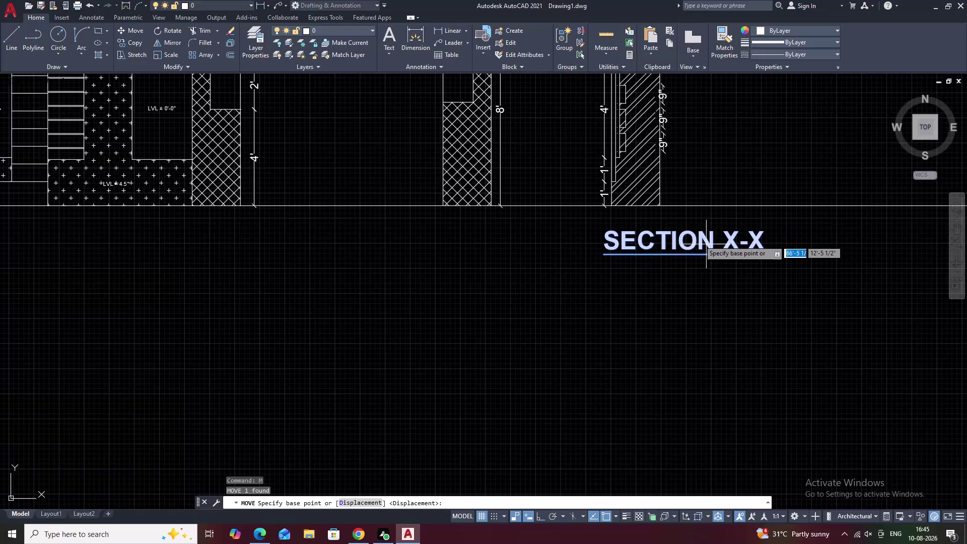
Move the SECTION X-X title down under its section drawing.
click(674, 238)
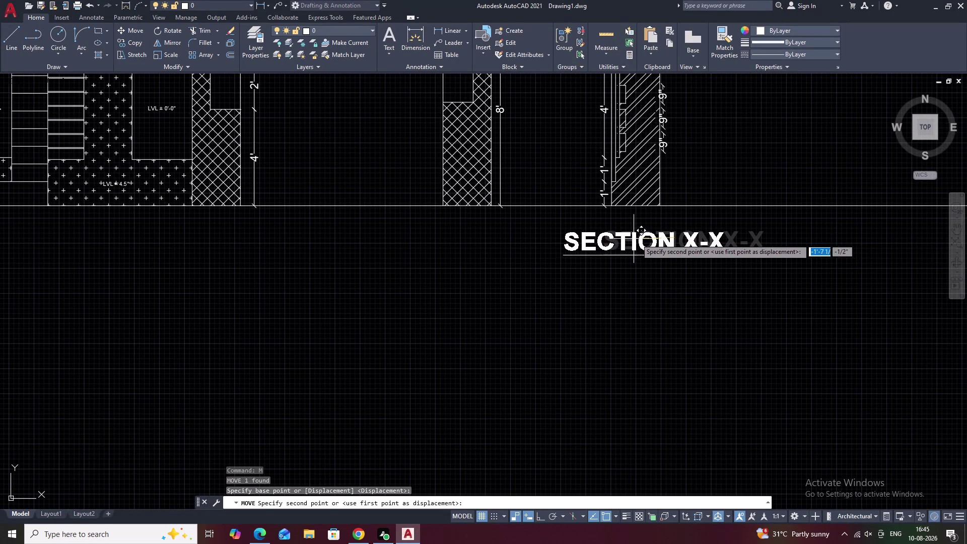
double_click(637, 239)
scroll(down, 3)
middle_drag(676, 326, 718, 312)
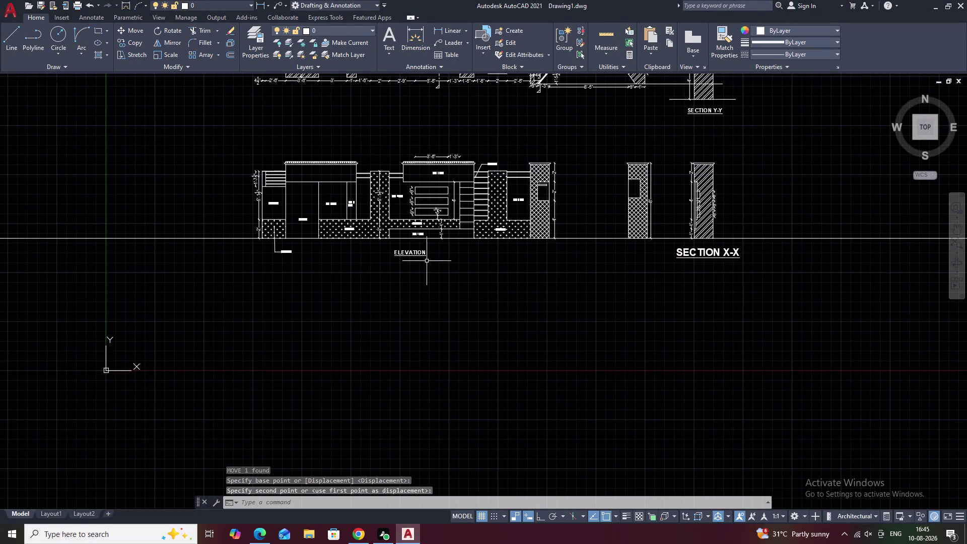
Set the ELEVATION title text height to 9" to match the other titles.
click(407, 253)
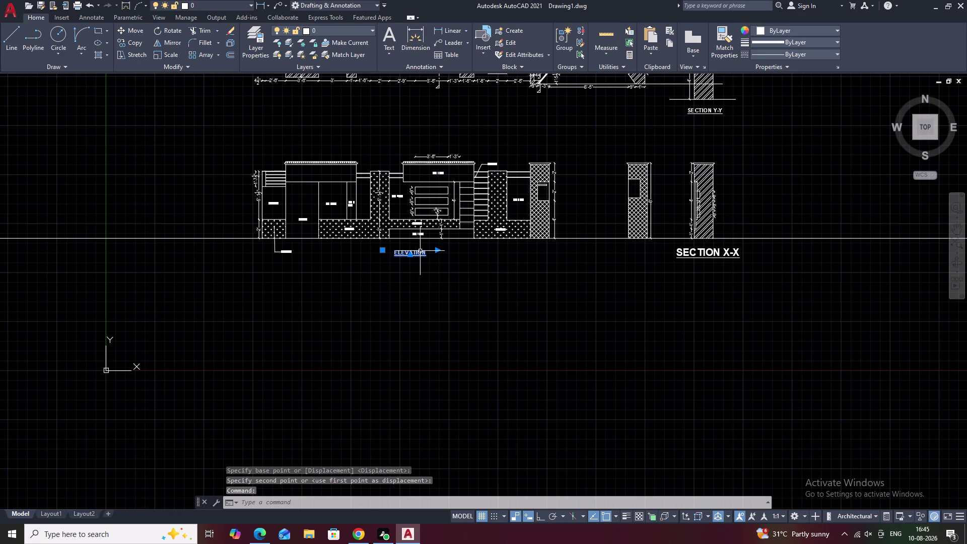
scroll(up, 3)
double_click(416, 253)
drag(433, 252, 356, 250)
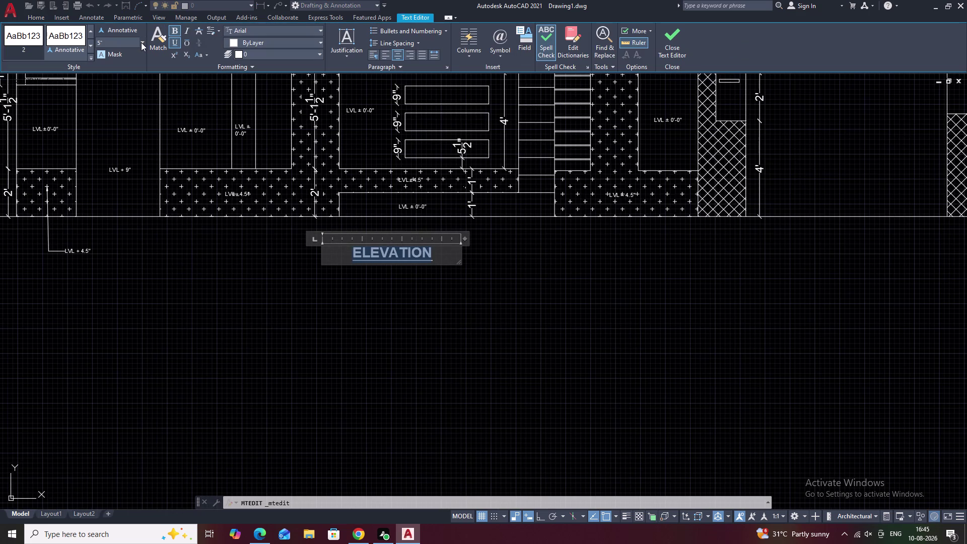
click(141, 42)
click(133, 56)
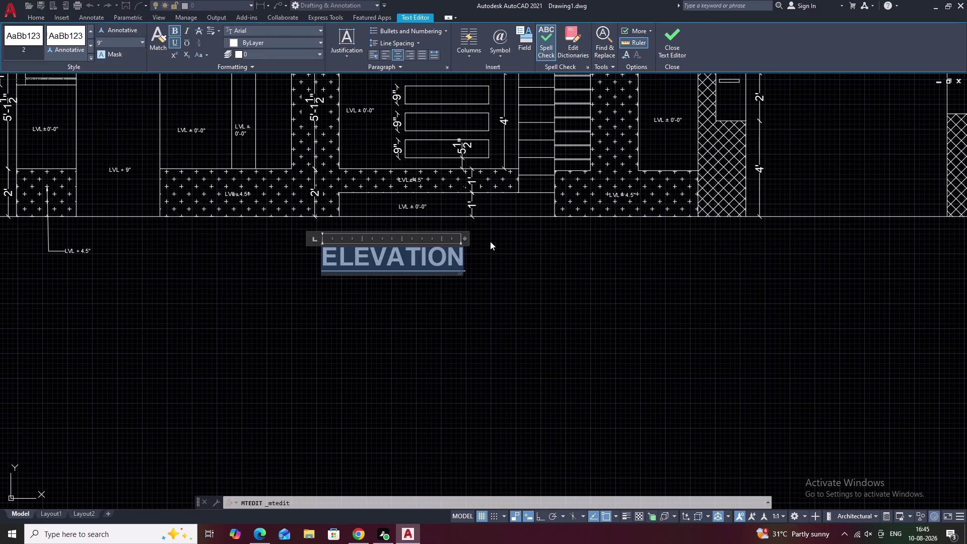
click(507, 259)
scroll(down, 3)
scroll(down, 3)
middle_drag(648, 279, 560, 309)
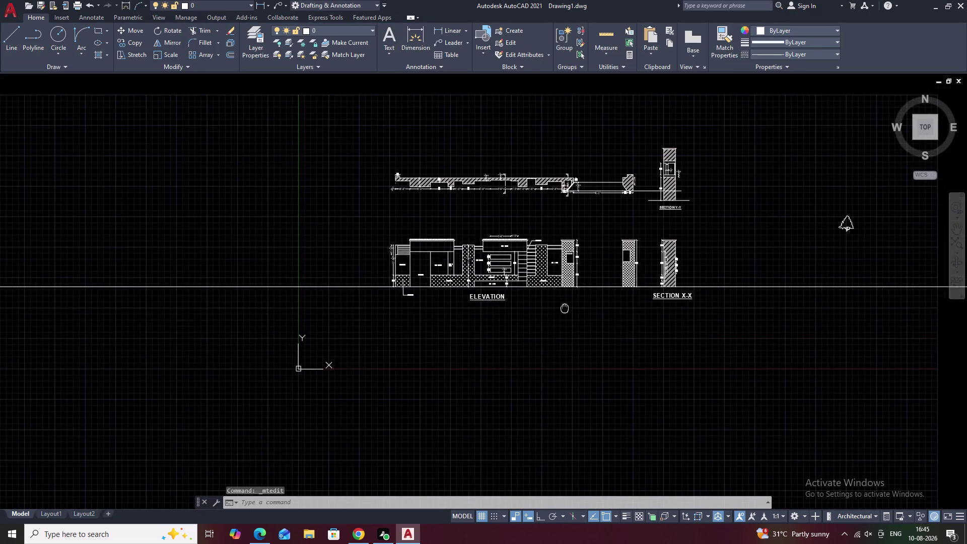
scroll(up, 3)
Enlarge the SECTION Y-Y title text to a 9" height.
click(637, 239)
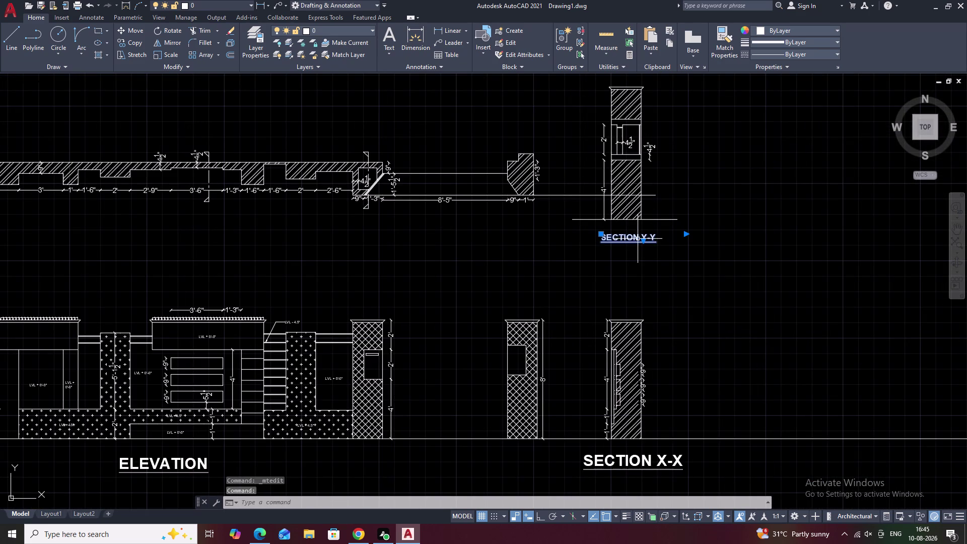
double_click(654, 236)
drag(659, 237, 598, 236)
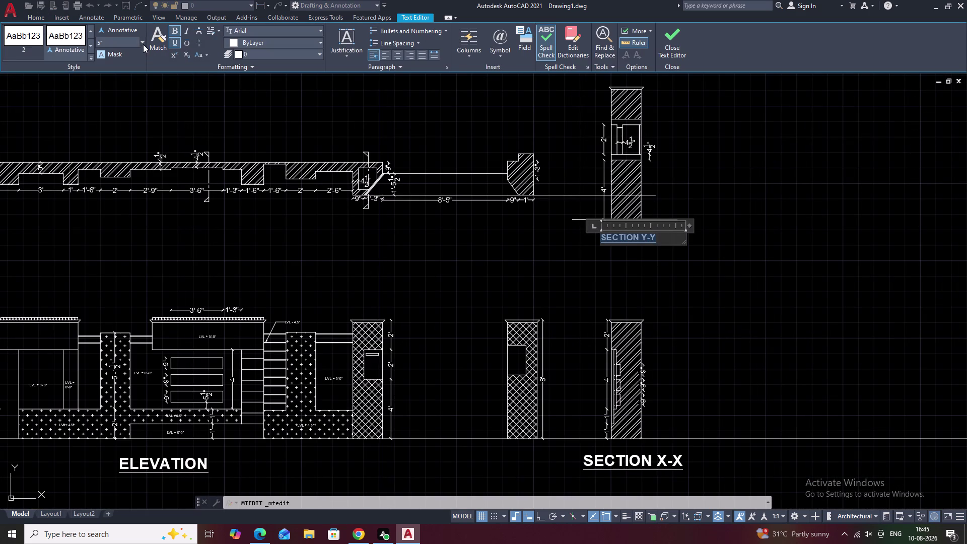
click(143, 44)
click(132, 53)
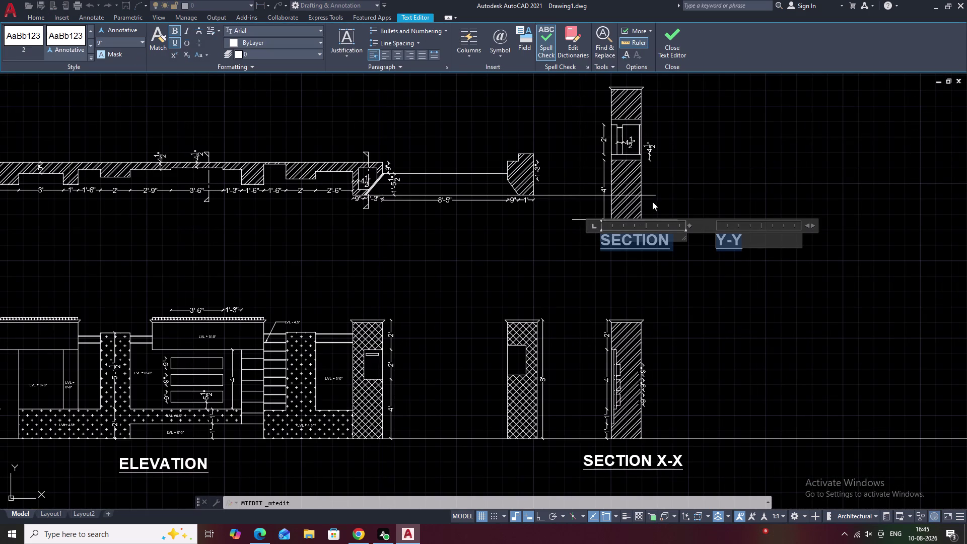
click(772, 271)
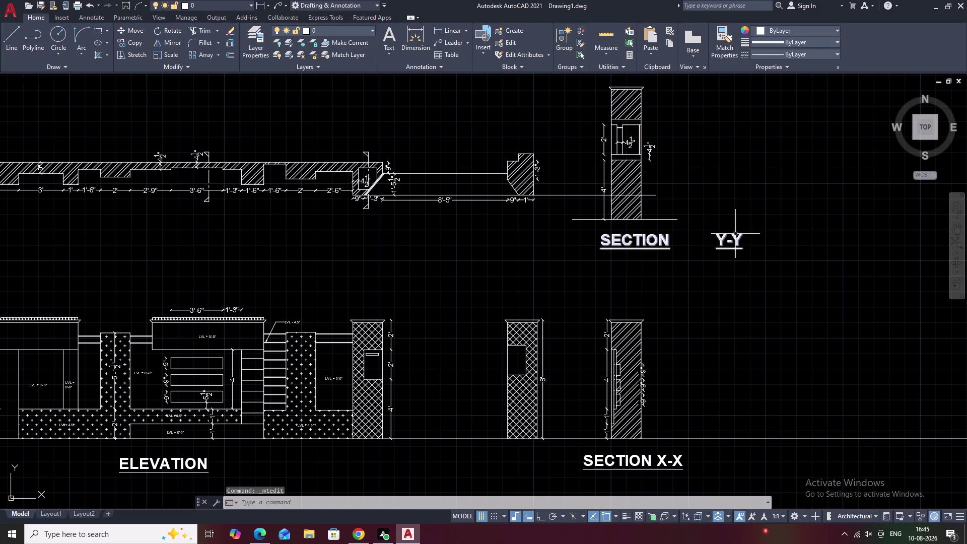
key(Escape)
Delete the old Y-Y and retype 'Y-Y' after SECTION with a space.
double_click(722, 238)
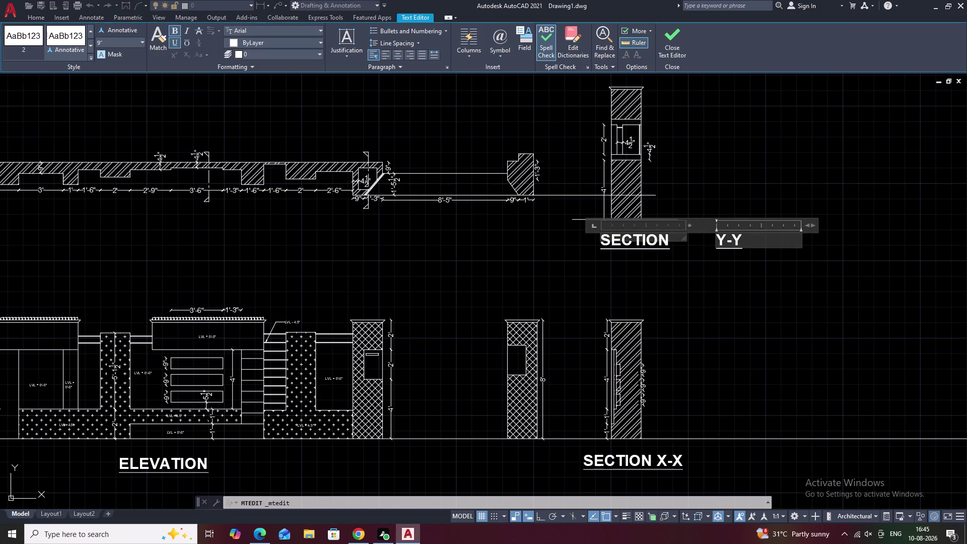
double_click(713, 240)
right_click(712, 241)
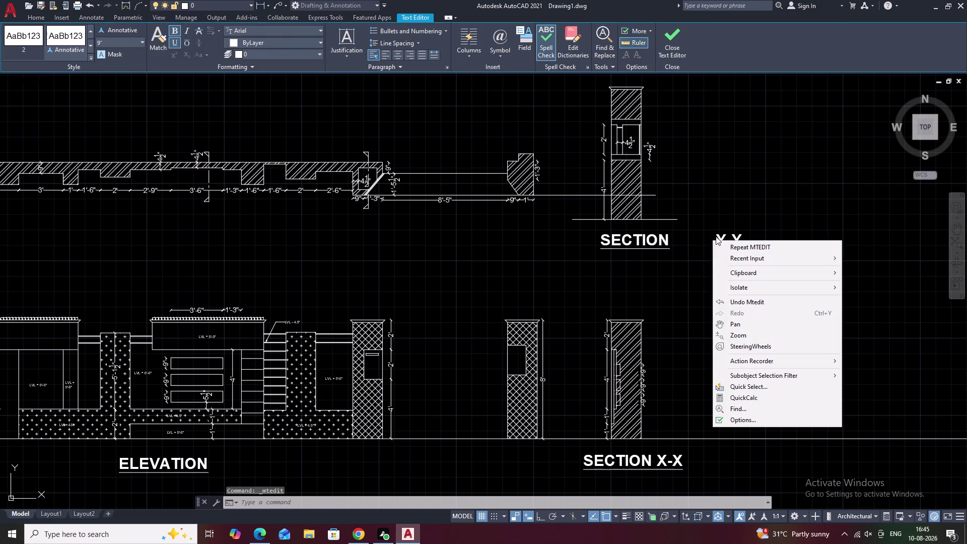
key(Escape)
double_click(726, 238)
click(750, 239)
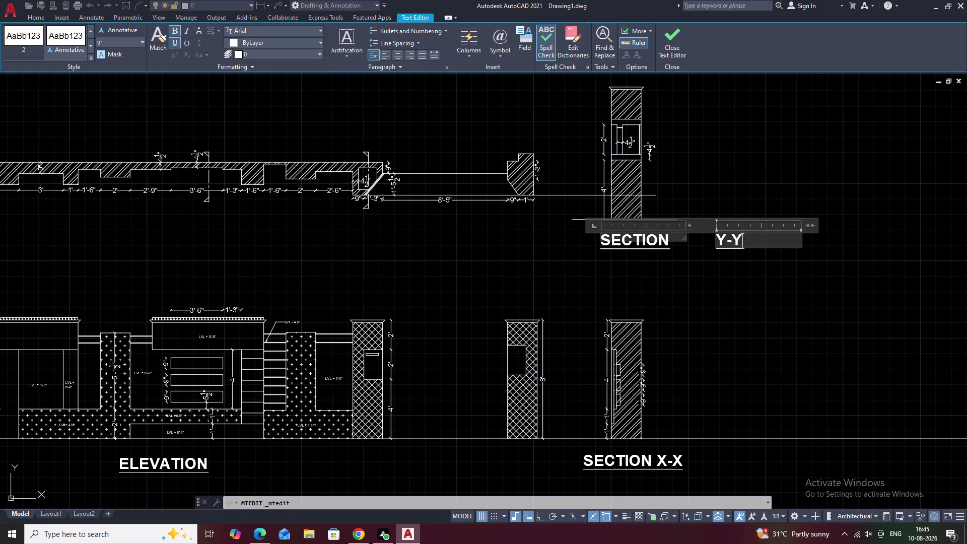
key(BackSpace)
key(BackSpace)
key(BackSpace)
key(BackSpace)
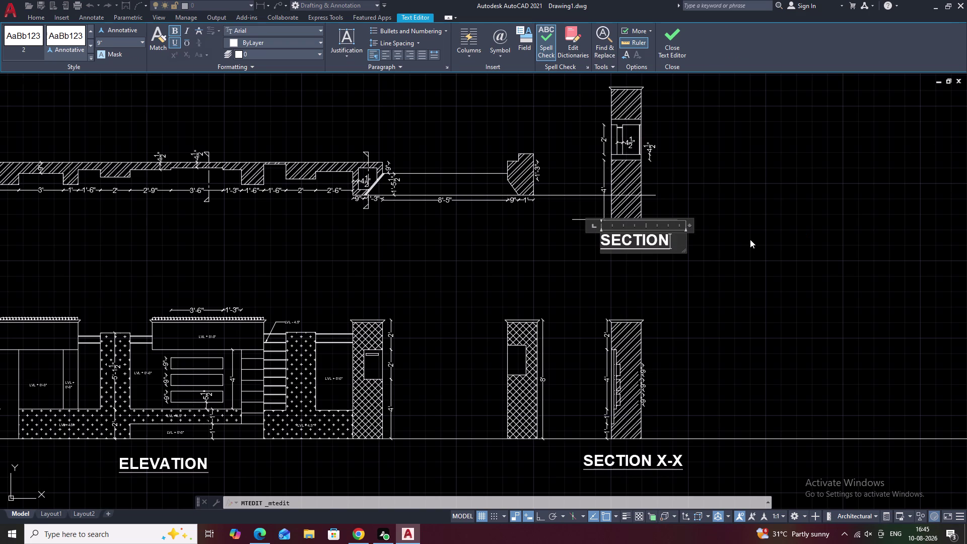
key(space)
text(Y)
text(-Y)
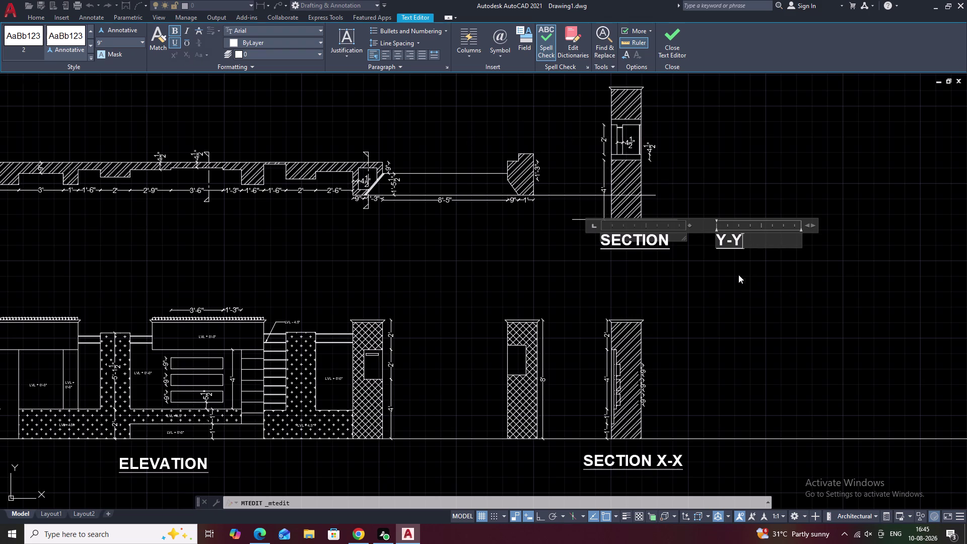
Re-enter 'Y-Y', remove the extra blank lines, and select both title parts.
key(BackSpace)
key(BackSpace)
key(BackSpace)
key(Return)
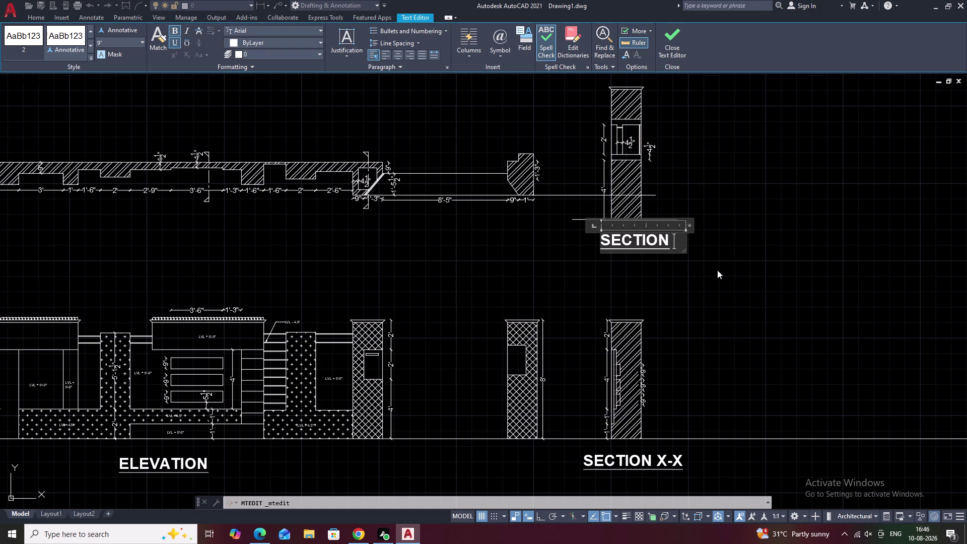
text(Y-Y)
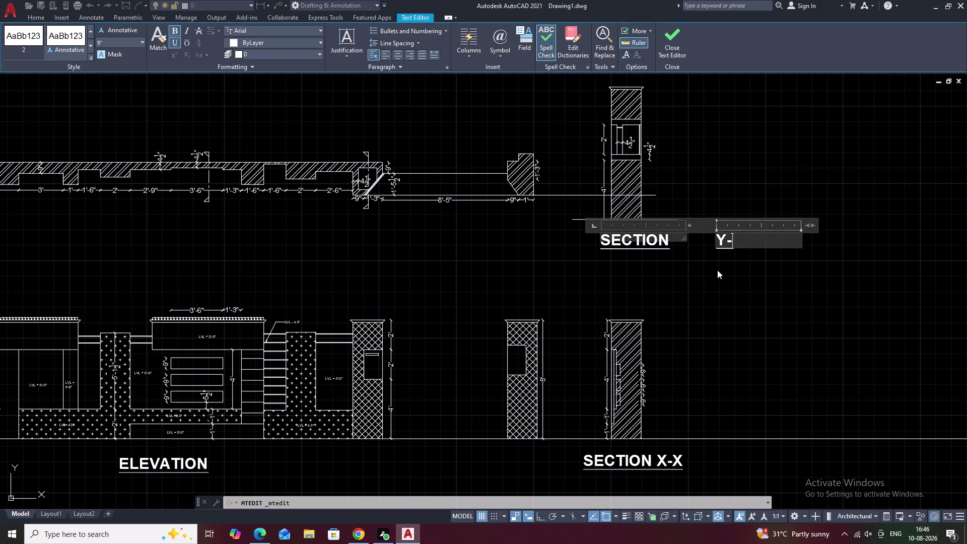
key(Return)
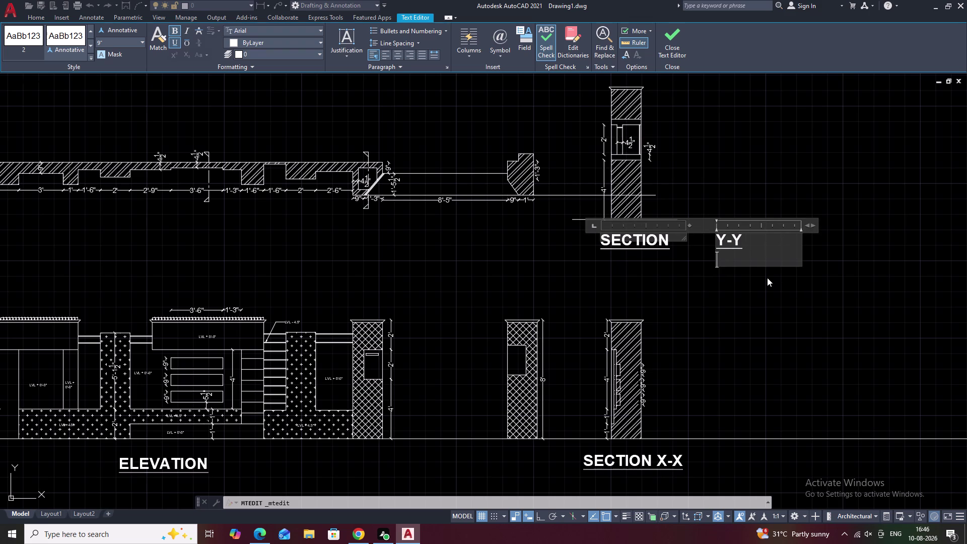
click(716, 240)
key(Return)
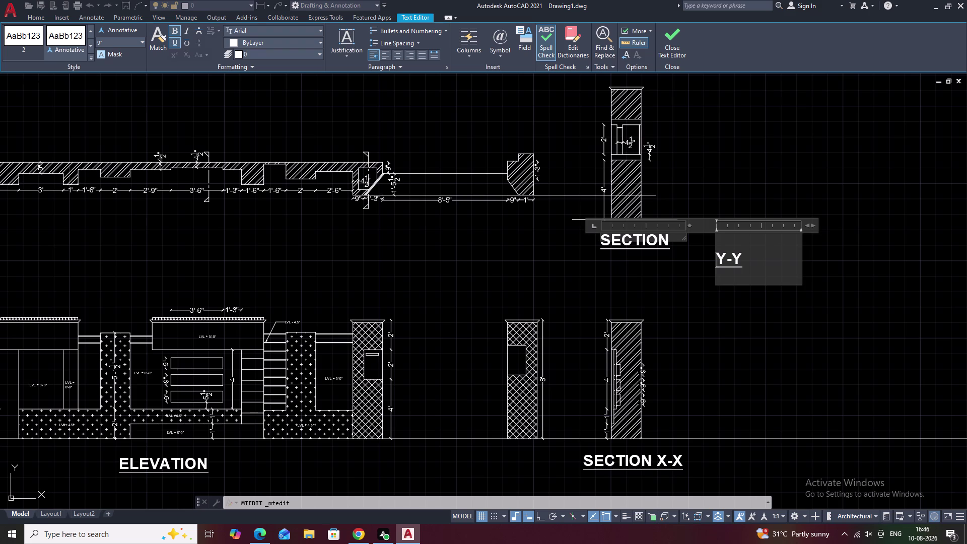
key(BackSpace)
key(BackSpace)
click(749, 296)
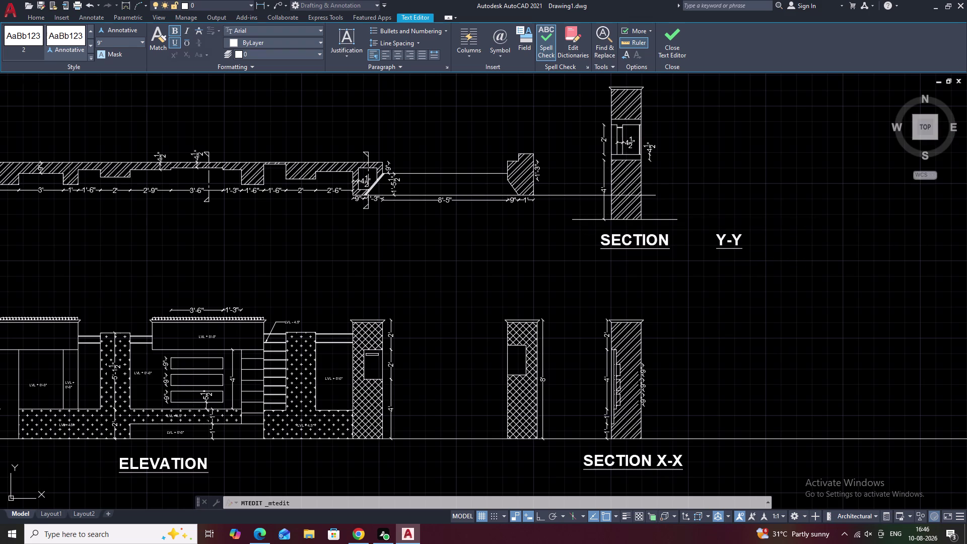
drag(756, 234, 582, 278)
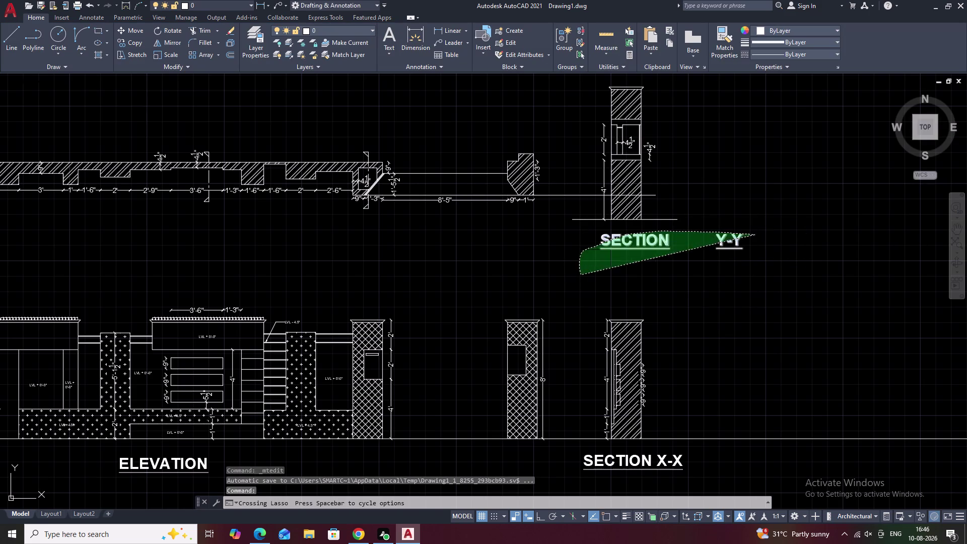
Move the SECTION Y-Y title further left under its section.
text(M)
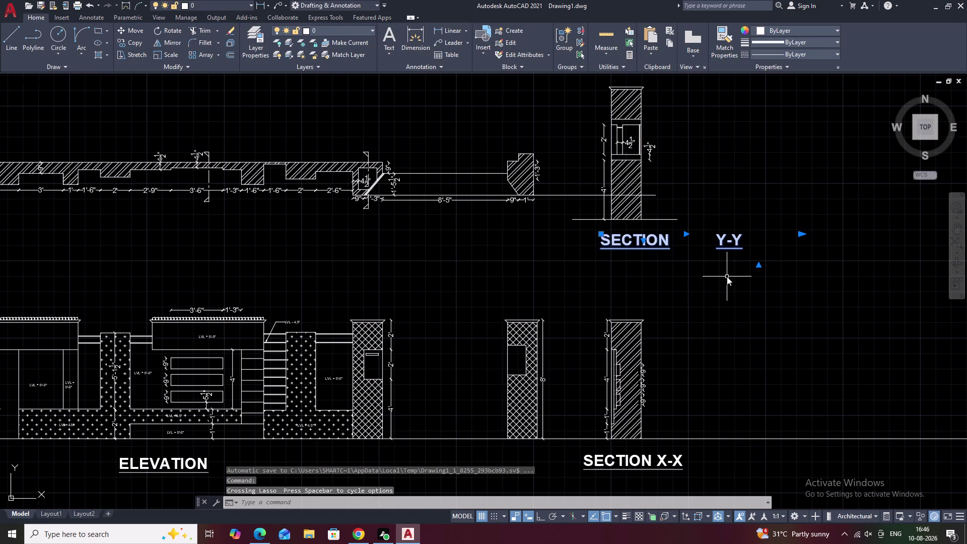
key(space)
click(649, 239)
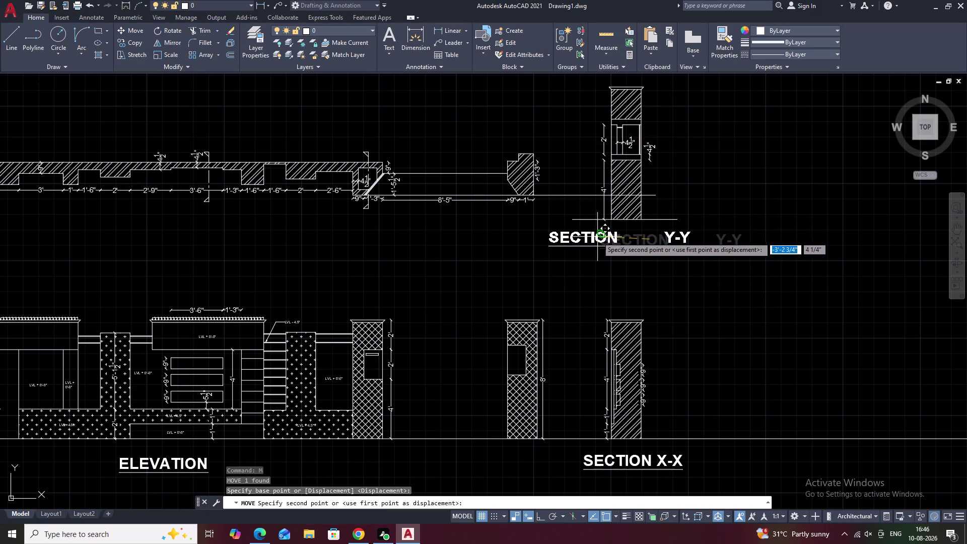
click(605, 236)
click(679, 237)
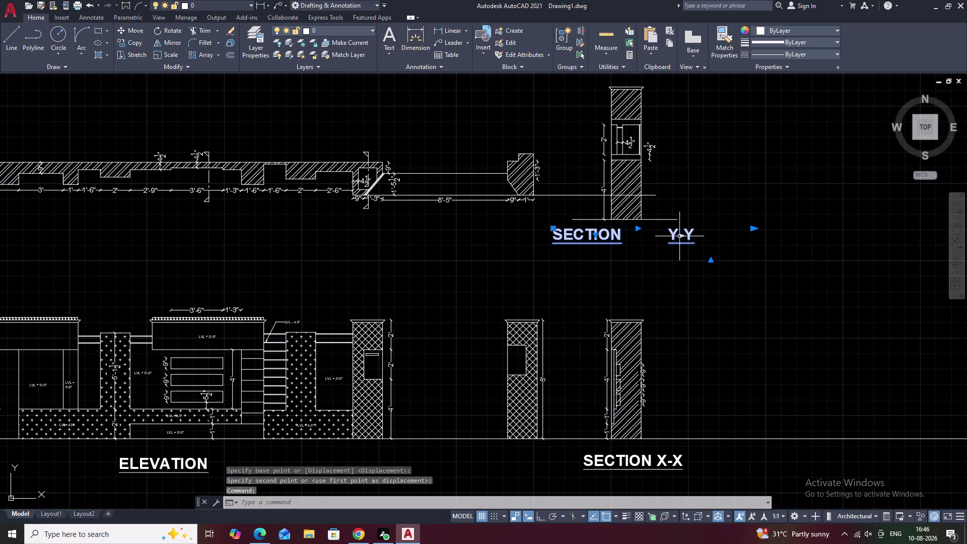
triple_click(679, 237)
triple_click(674, 234)
key(Escape)
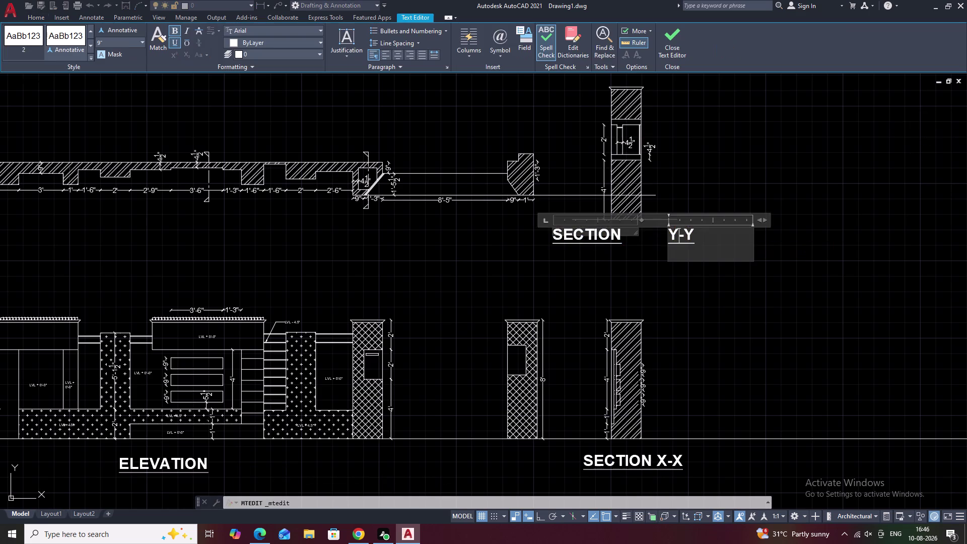
double_click(678, 232)
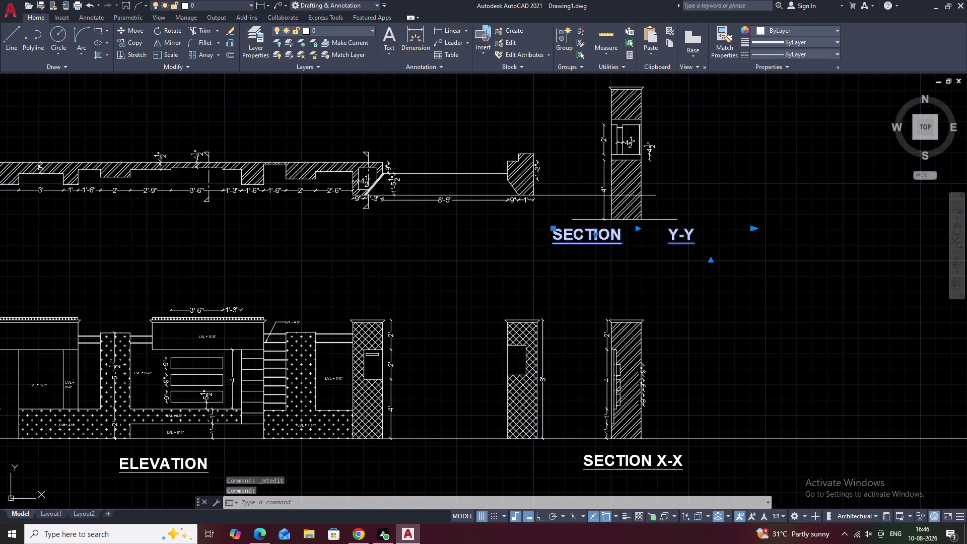
Delete the Y-Y characters from the title text.
click(710, 242)
key(BackSpace)
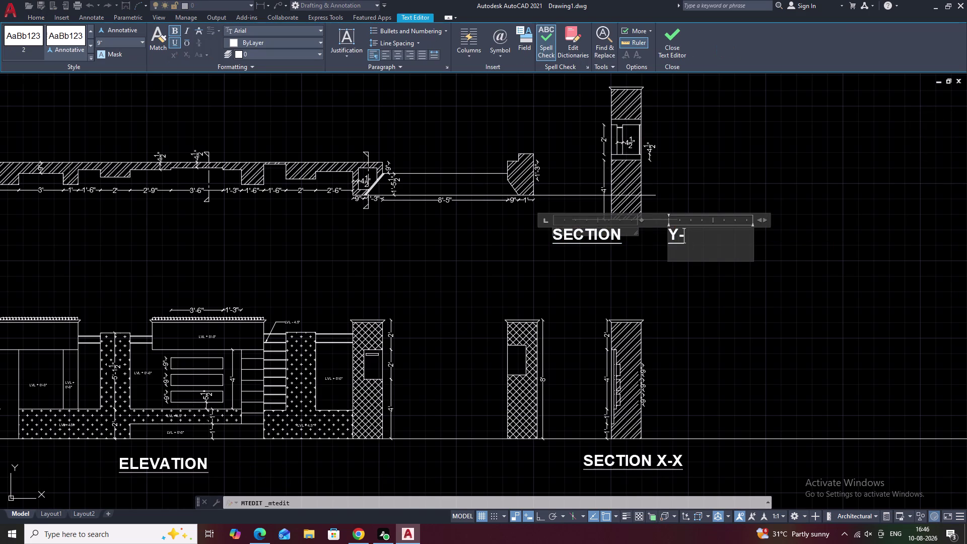
key(BackSpace)
key(BackSpace)
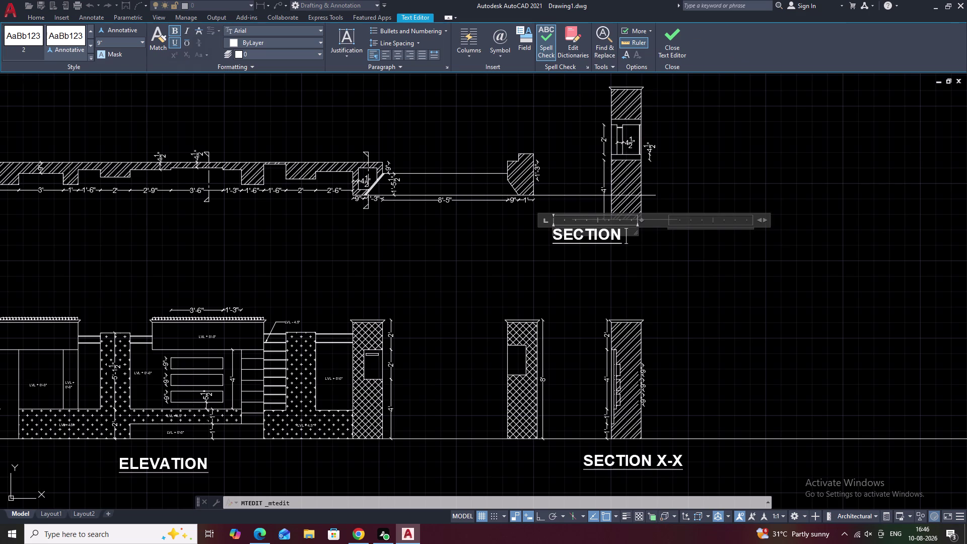
key(space)
double_click(639, 259)
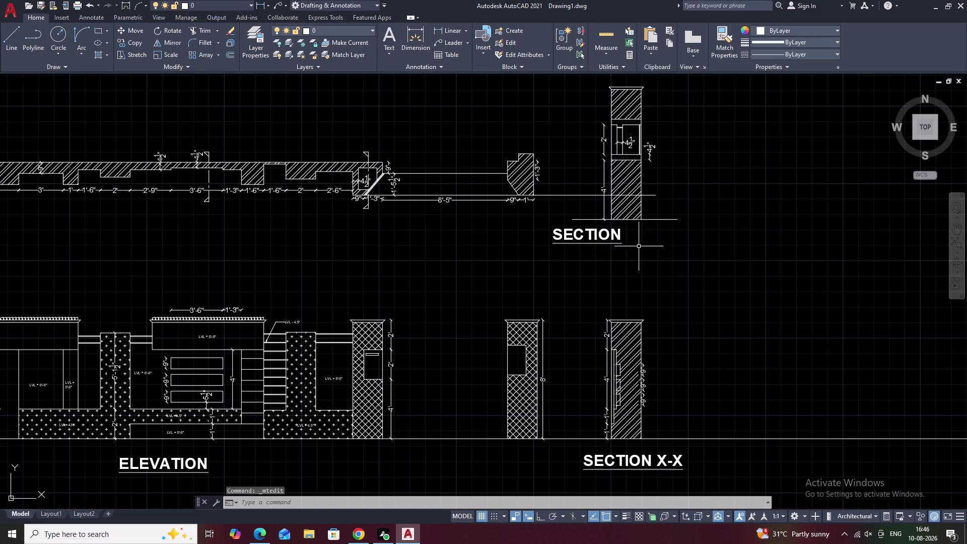
Add a new Mtext label reading 'Y-Y' beside the title.
text(T)
key(space)
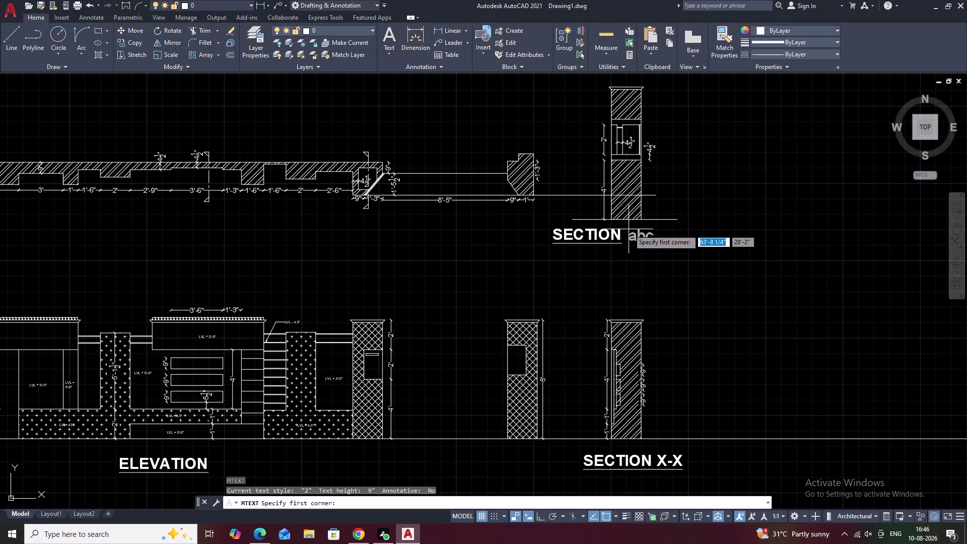
click(626, 229)
click(688, 249)
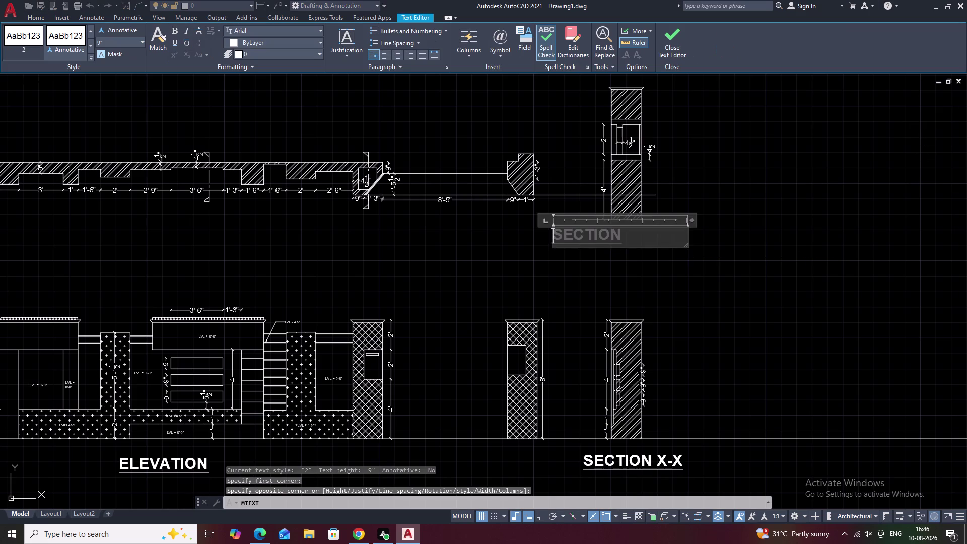
key(minus)
key(space)
key(y)
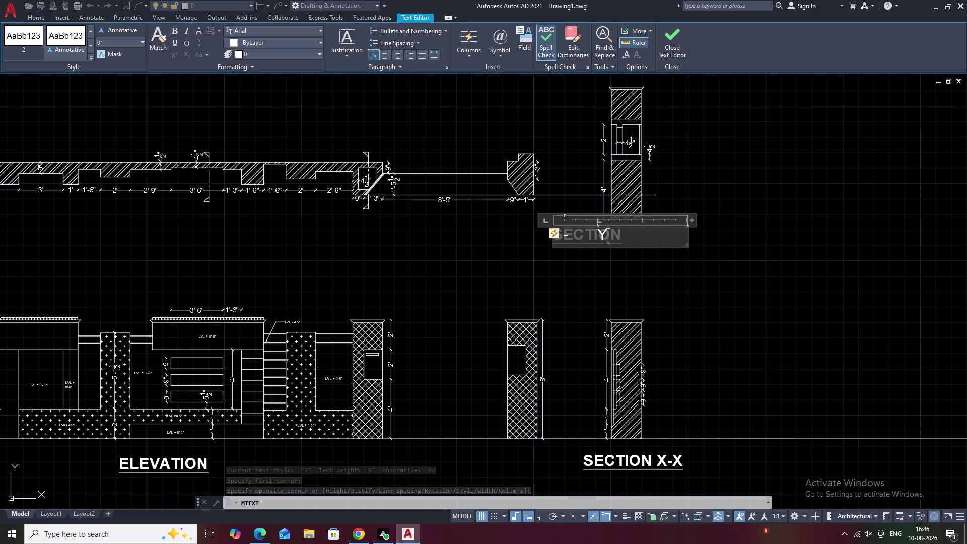
text(-Y)
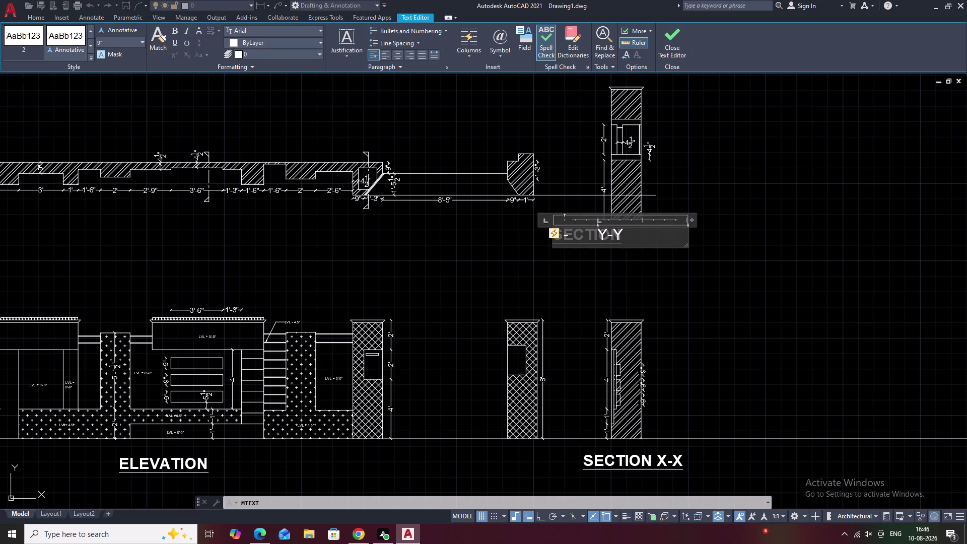
click(654, 251)
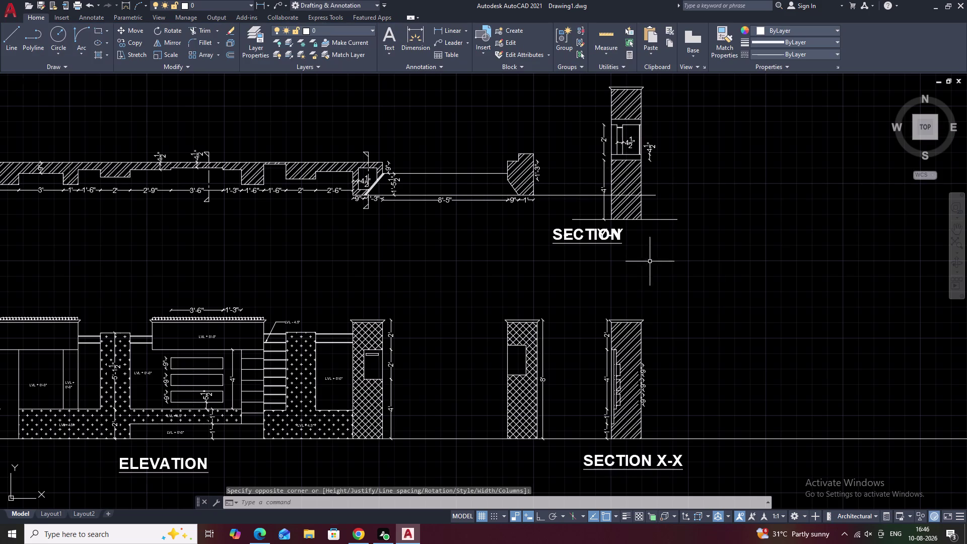
Move the title text to its new position under the section.
drag(587, 233, 576, 236)
drag(559, 240, 545, 244)
right_drag(559, 240, 545, 244)
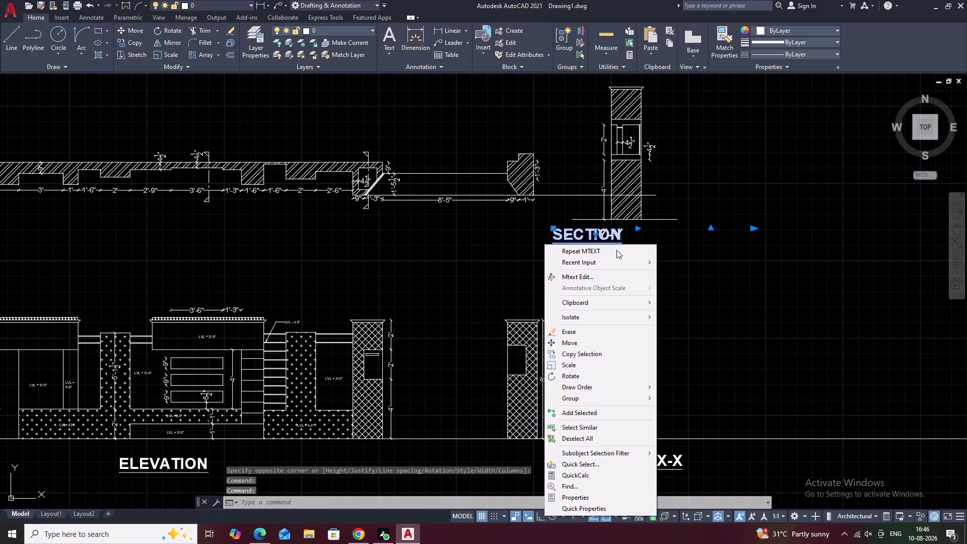
key(Escape)
click(593, 229)
click(587, 234)
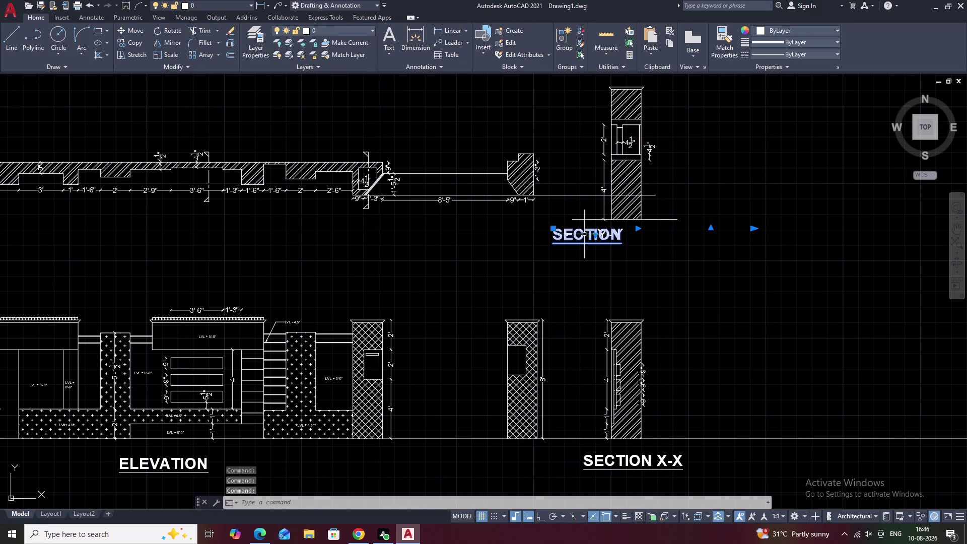
text(M)
key(space)
click(559, 233)
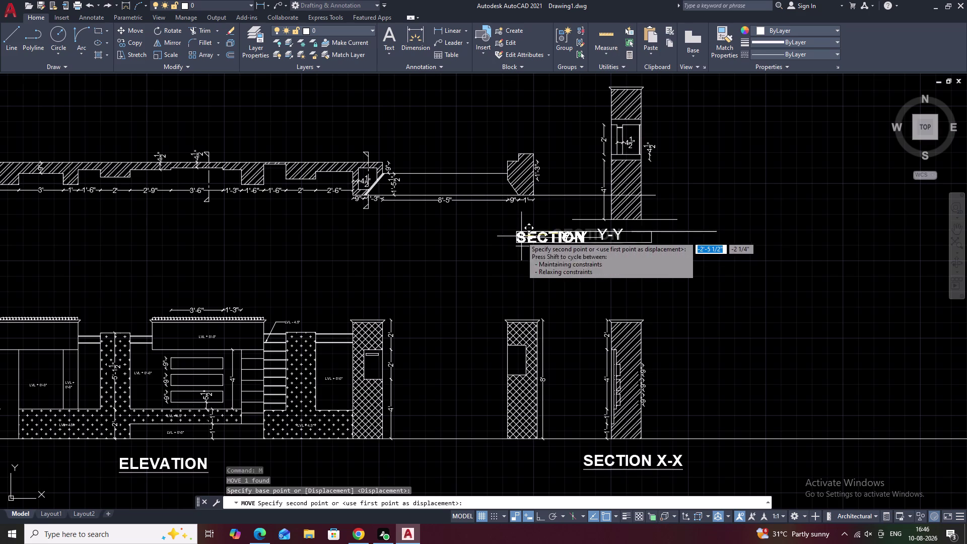
click(521, 236)
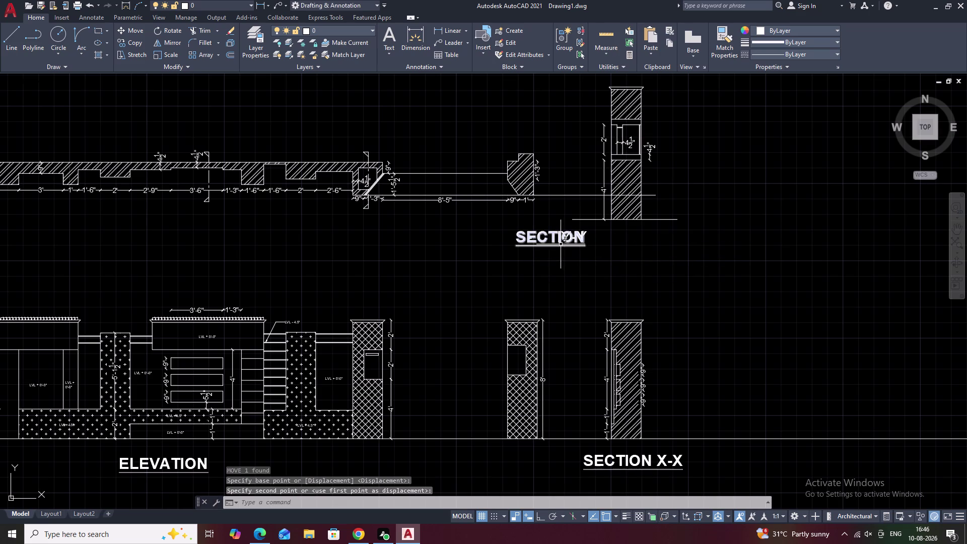
Erase the extra title text piece with the E command.
double_click(560, 237)
right_click(560, 237)
text(E)
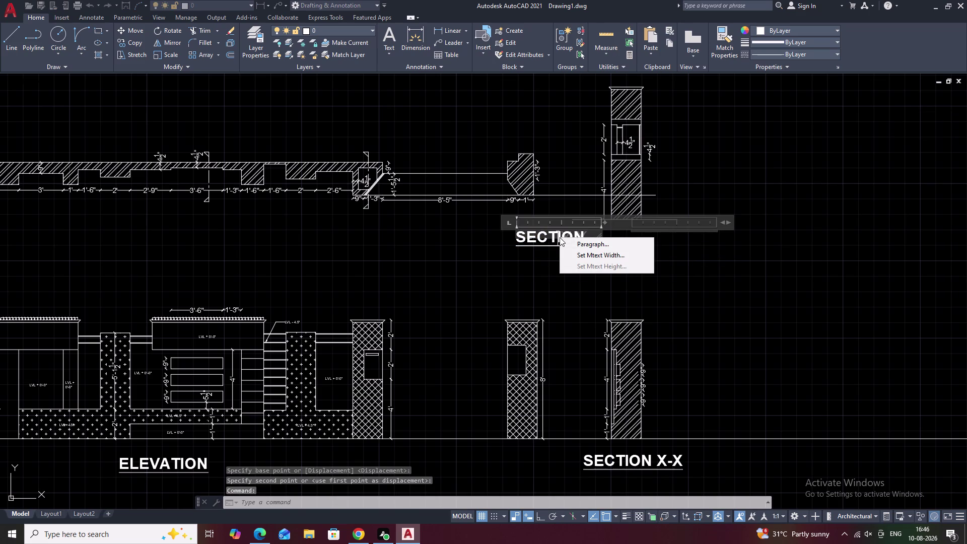
key(space)
click(759, 277)
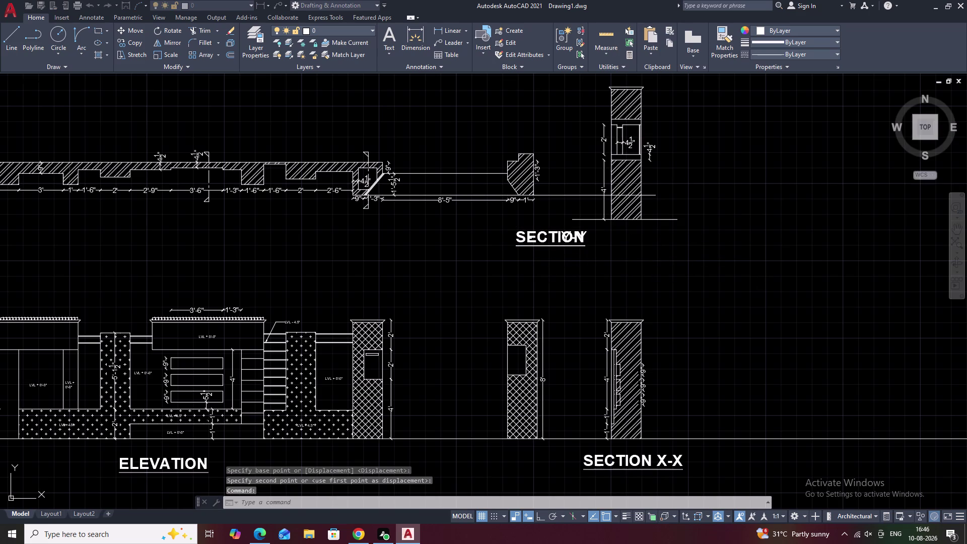
click(561, 236)
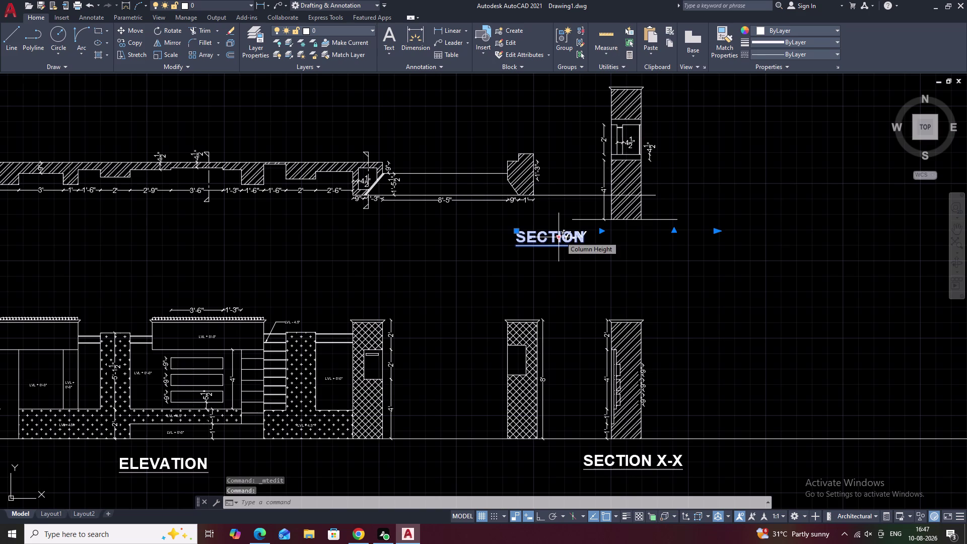
text(E)
key(space)
Delete stray characters from the remaining title text.
double_click(565, 235)
right_click(566, 235)
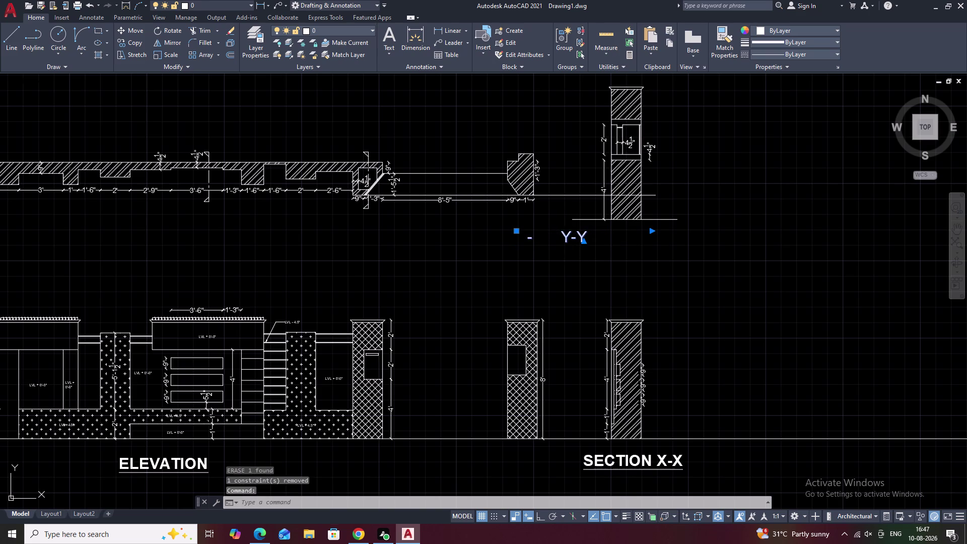
text(E)
key(space)
click(623, 245)
right_click(622, 244)
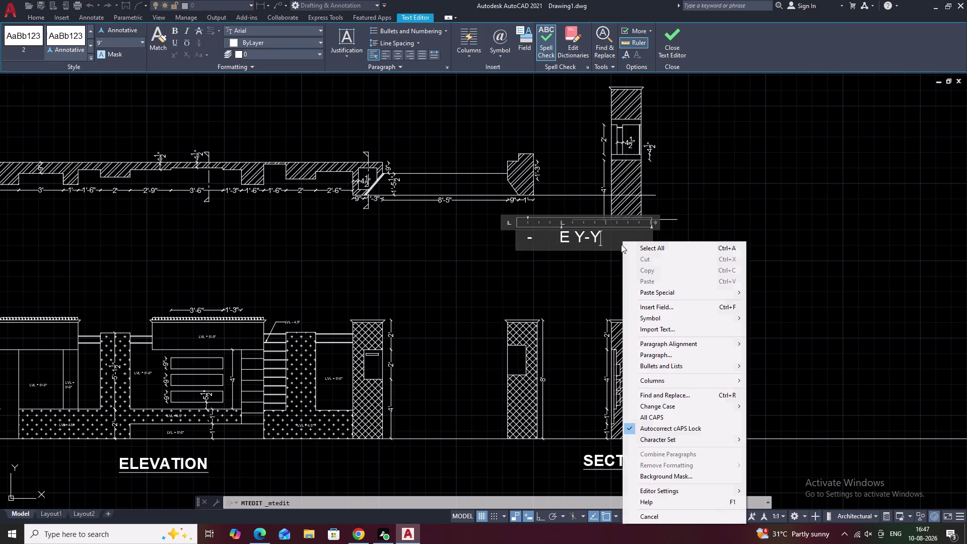
click(574, 236)
right_click(574, 236)
key(BackSpace)
key(BackSpace)
key(BackSpace)
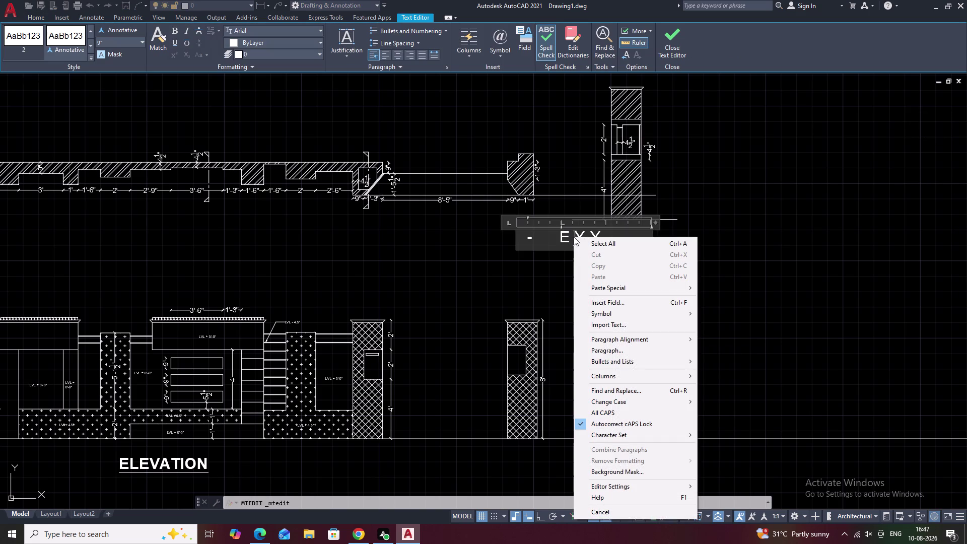
key(BackSpace)
key(BackSpace)
click(533, 252)
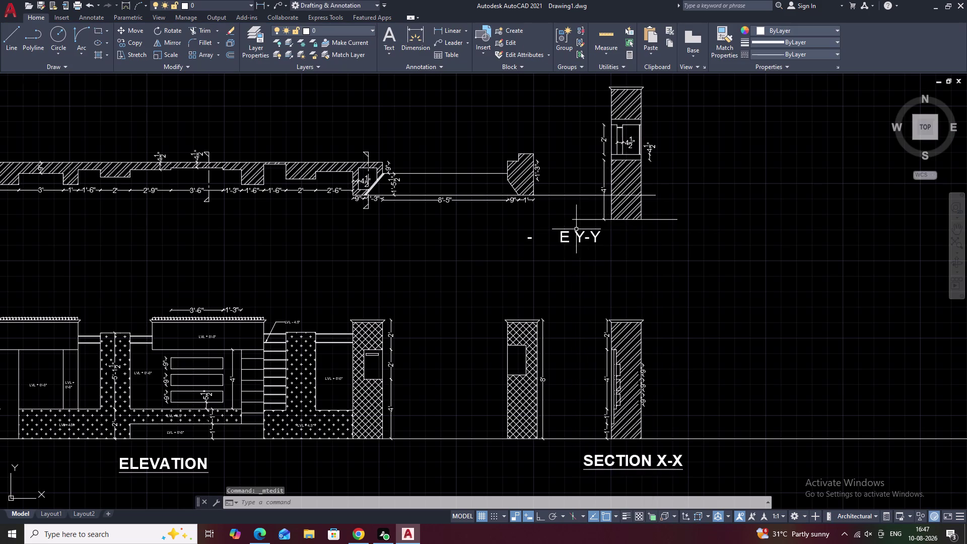
Type 'SECTION ' before Y-Y so the title reads SECTION Y-Y.
double_click(582, 235)
click(574, 239)
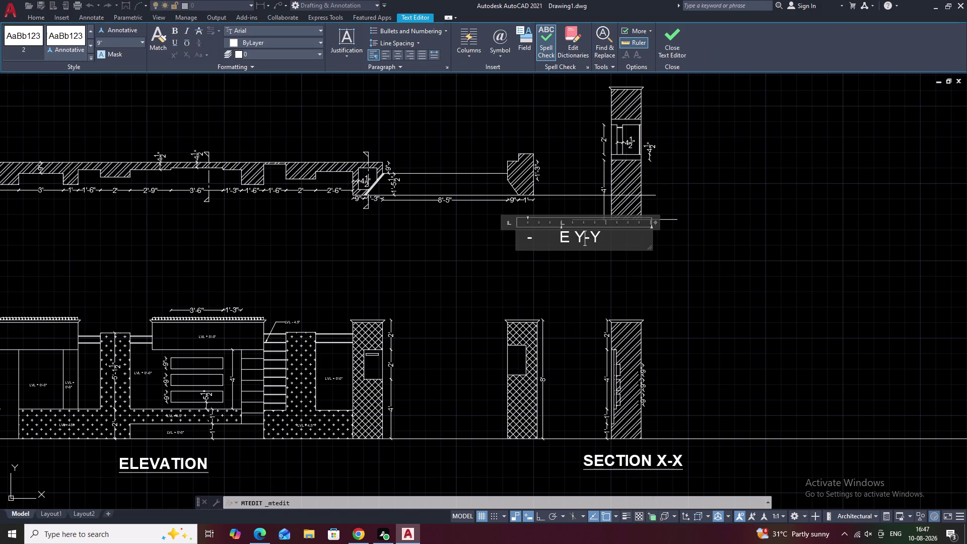
key(BackSpace)
key(BackSpace)
key(BackSpace)
key(BackSpace)
text(SECT)
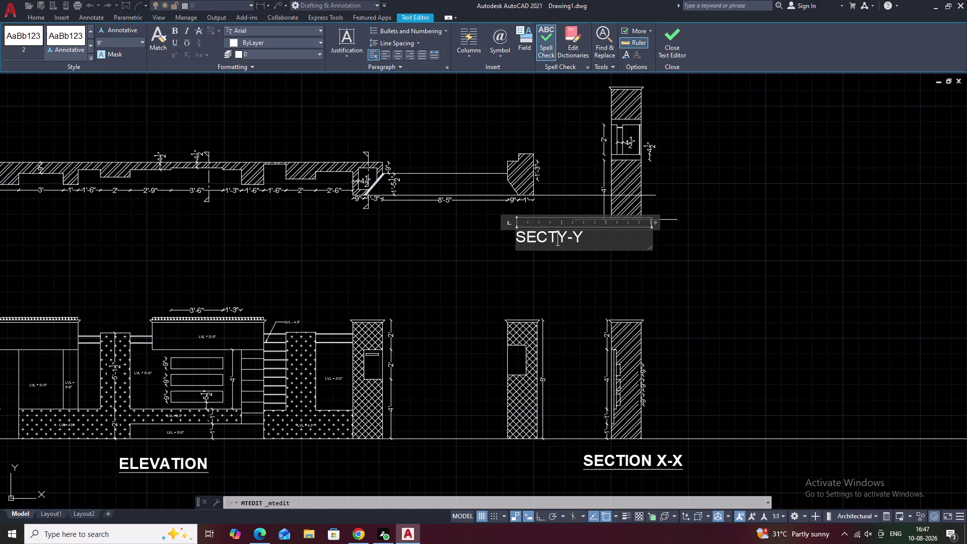
text(ION)
key(space)
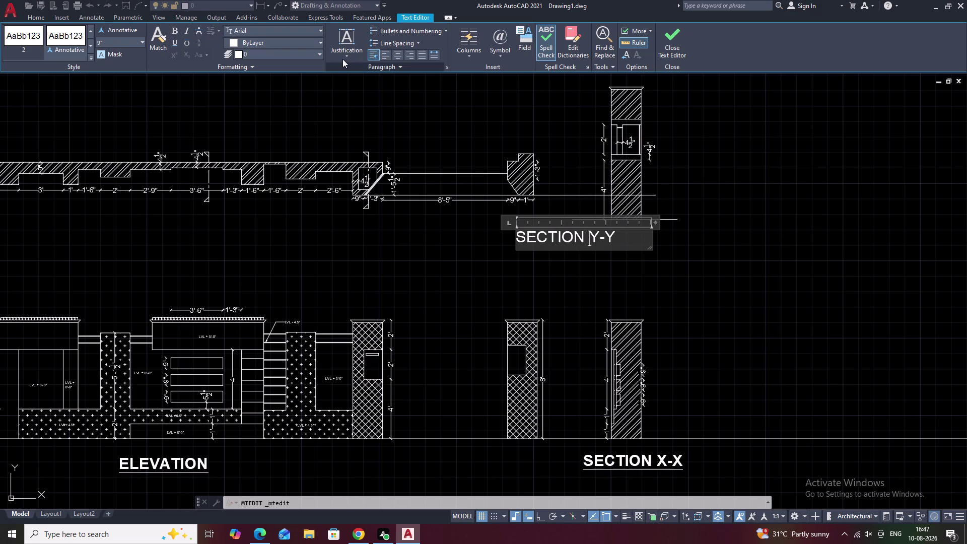
Centre-justify the SECTION Y-Y title and make it bold and underlined.
click(398, 53)
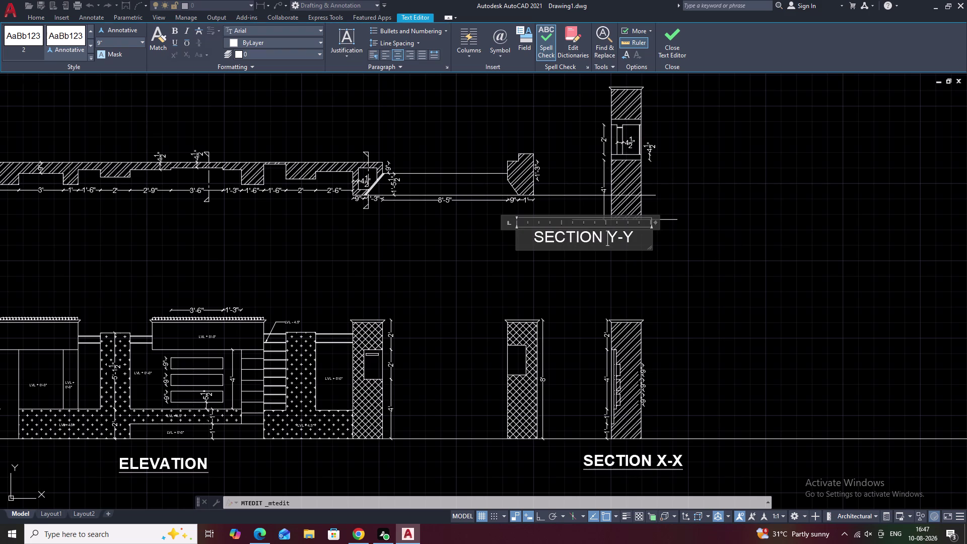
click(531, 258)
double_click(598, 237)
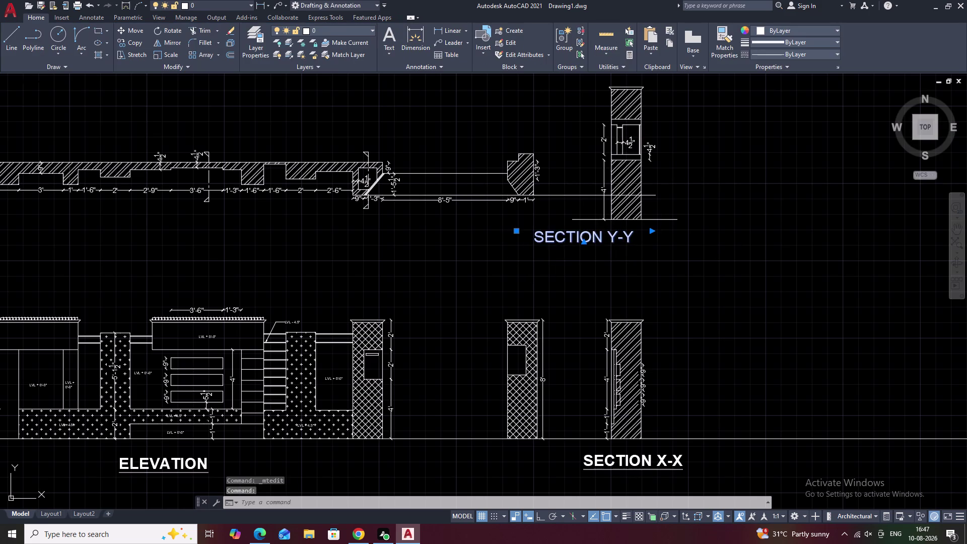
drag(632, 237, 536, 234)
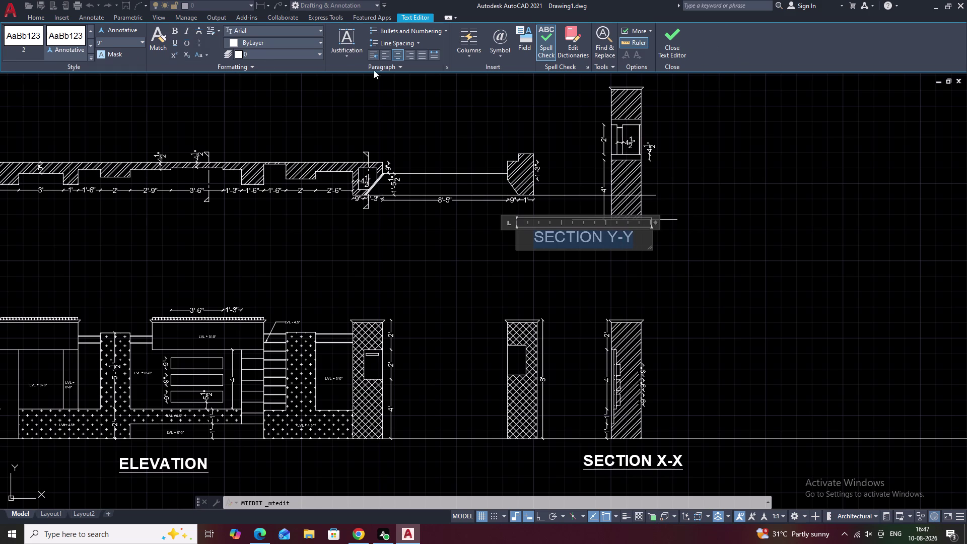
click(173, 29)
click(172, 40)
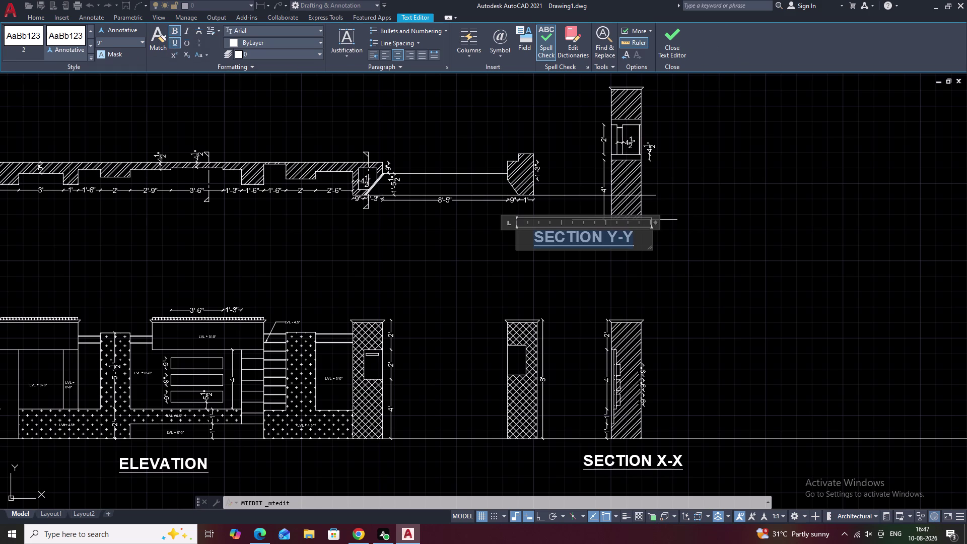
click(669, 286)
click(541, 236)
Move the SECTION Y-Y title so it sits centred under the Y-Y section.
right_click(541, 236)
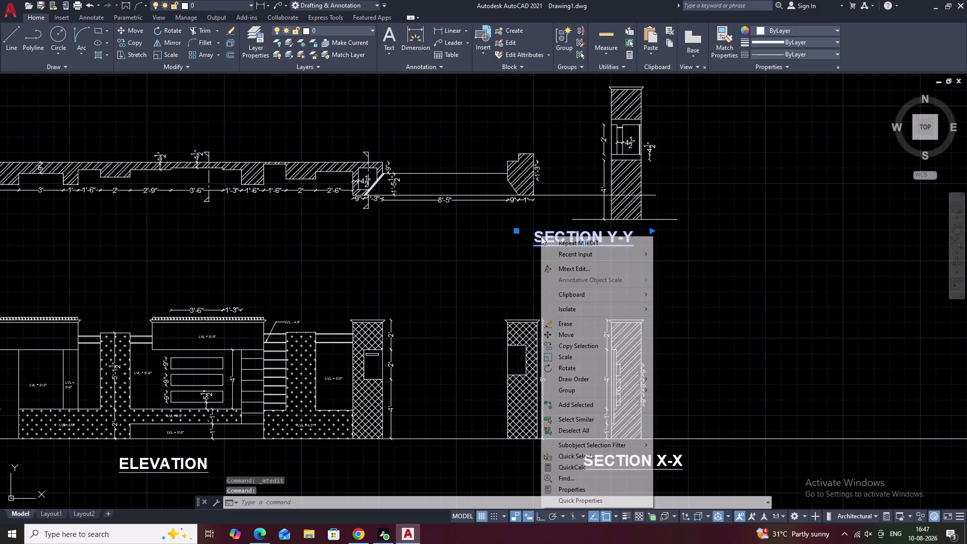
key(m)
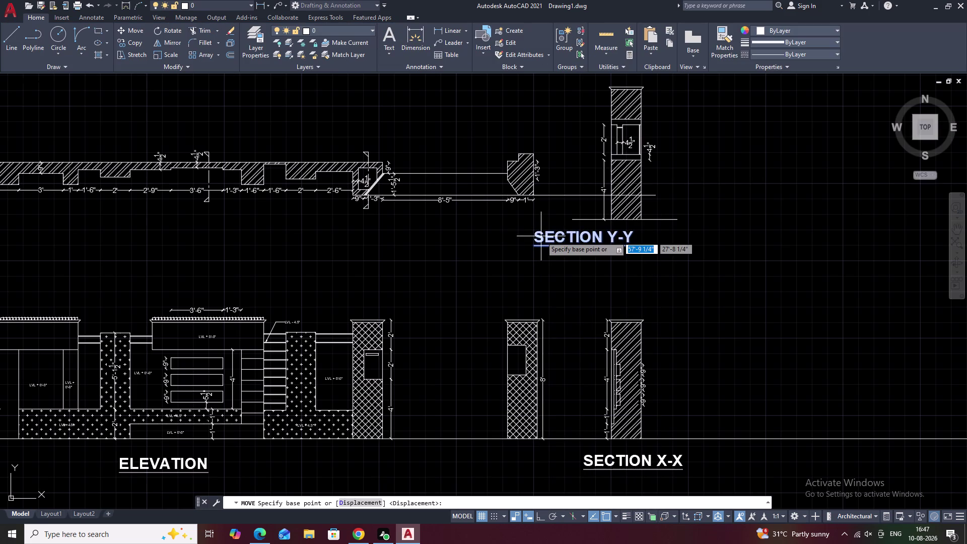
key(Escape)
click(543, 242)
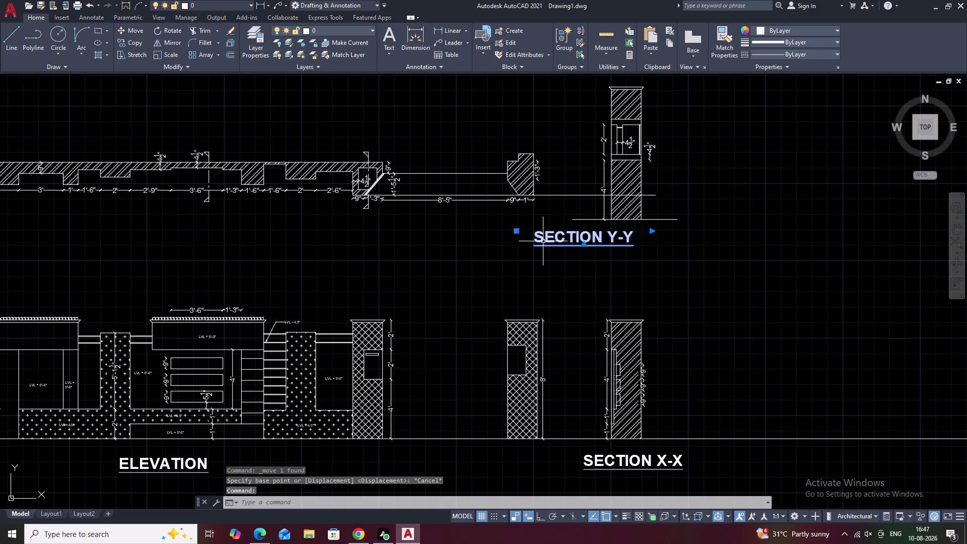
text(M)
key(space)
click(539, 235)
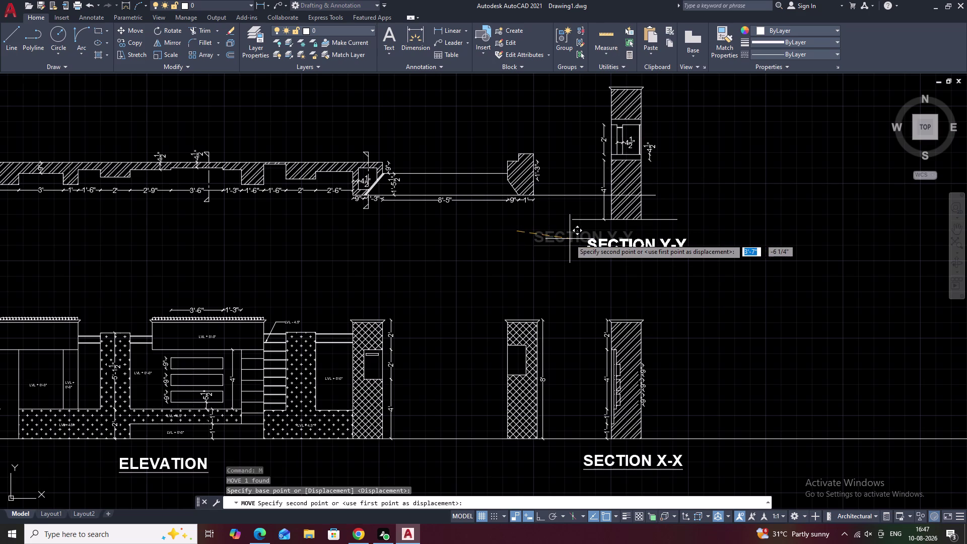
click(561, 235)
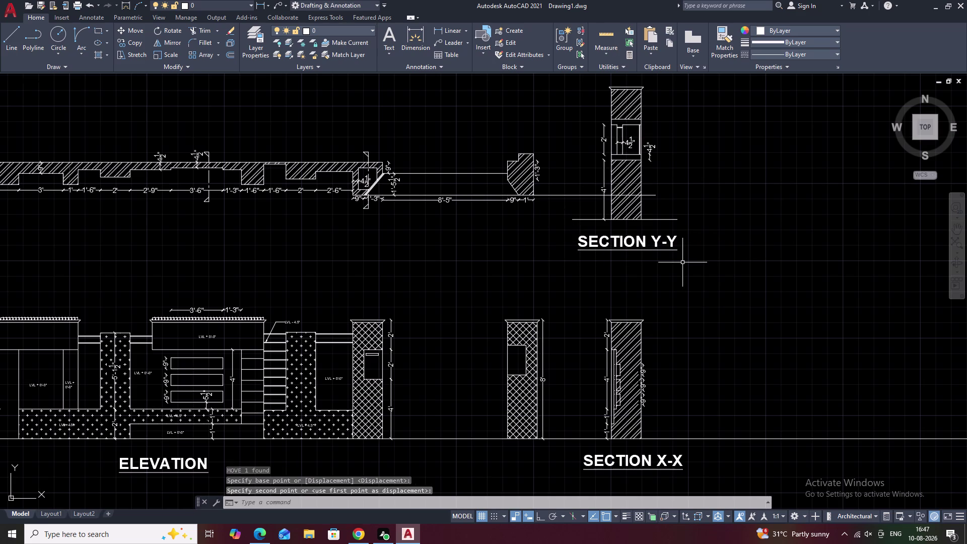
key(Escape)
Erase the stray object beside the section drawing.
scroll(down, 3)
middle_drag(738, 279, 749, 271)
scroll(up, 3)
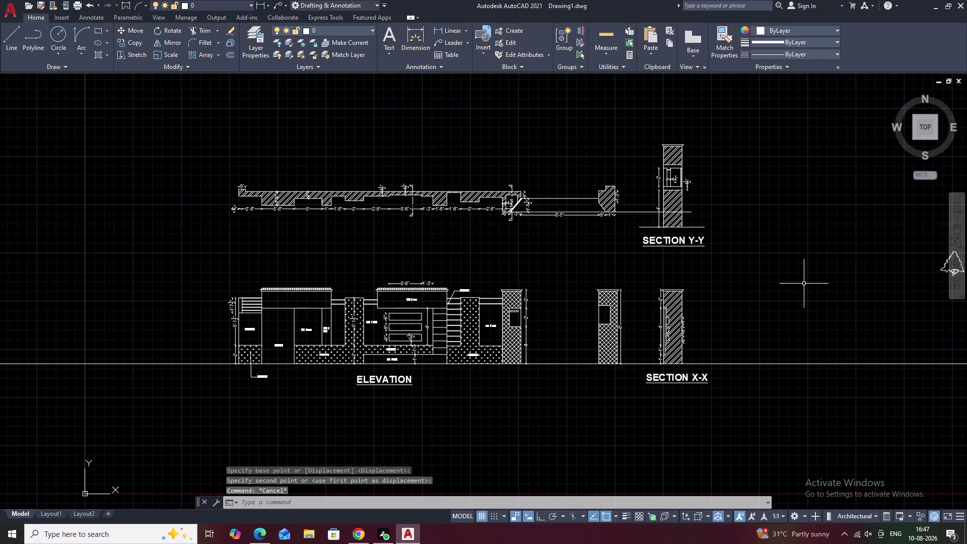
middle_drag(804, 283, 597, 260)
drag(792, 222, 761, 271)
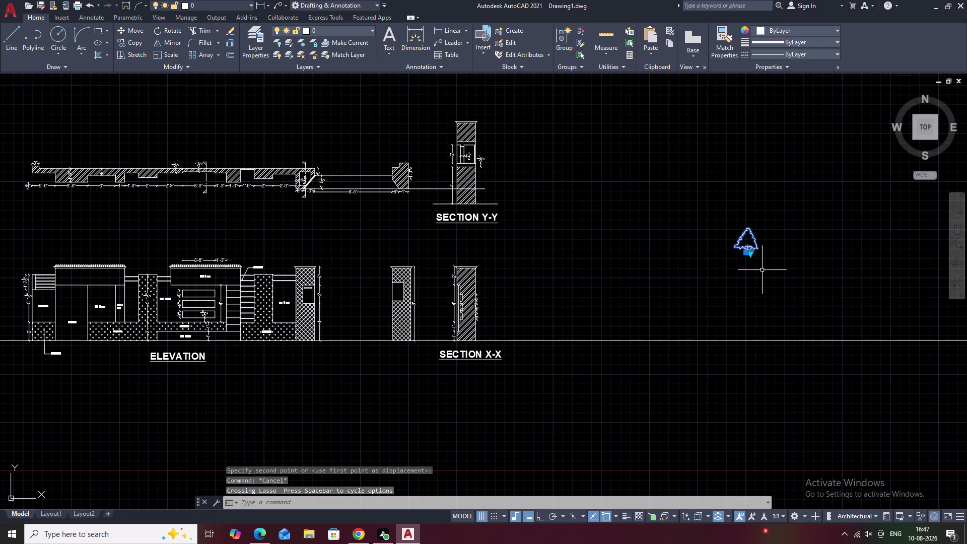
text(E)
key(space)
Pan and zoom to bring all the drawings into view.
middle_drag(648, 274, 794, 276)
middle_drag(739, 268, 773, 283)
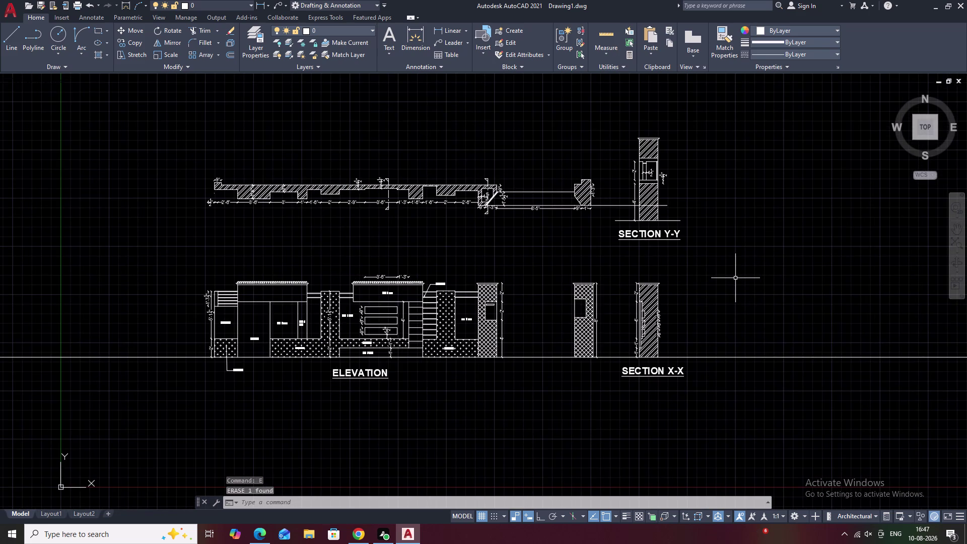
scroll(up, 3)
middle_drag(743, 280, 803, 297)
scroll(down, 3)
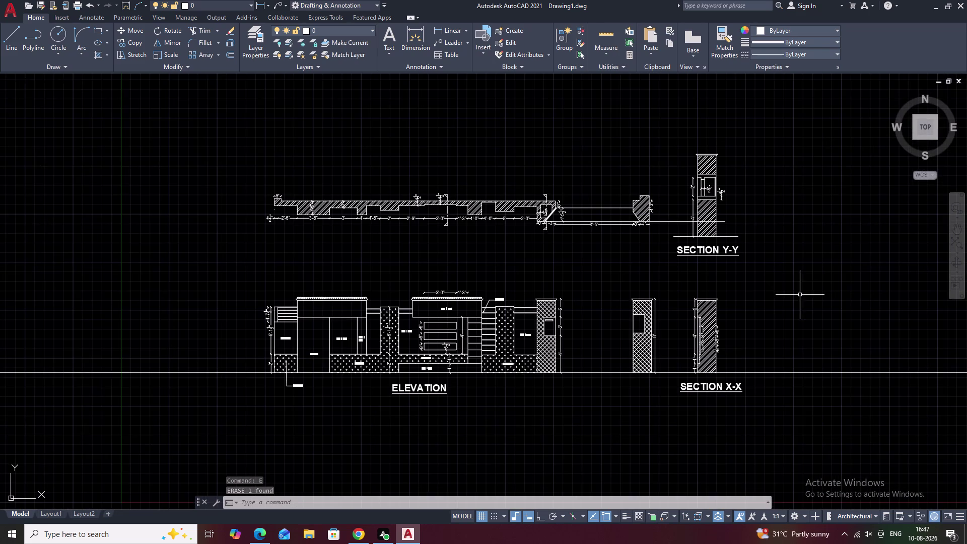
middle_drag(800, 295, 803, 301)
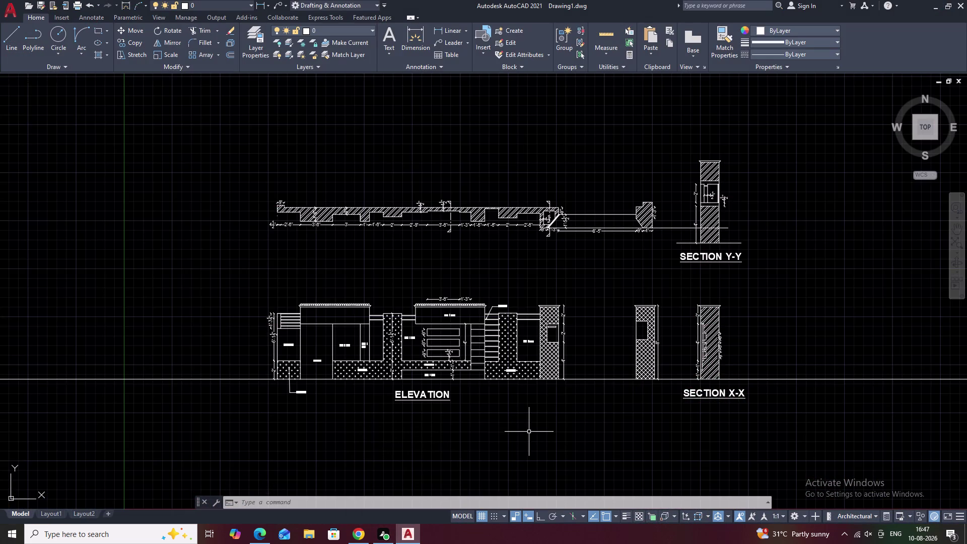
scroll(up, 3)
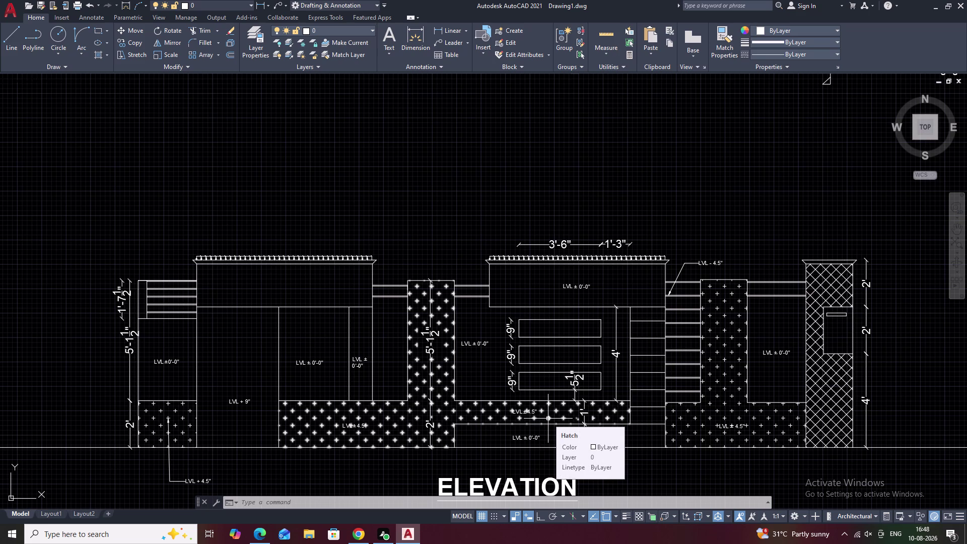
Bring the elevation drawing into view and cancel an initial text command.
scroll(up, 3)
middle_drag(590, 338, 579, 300)
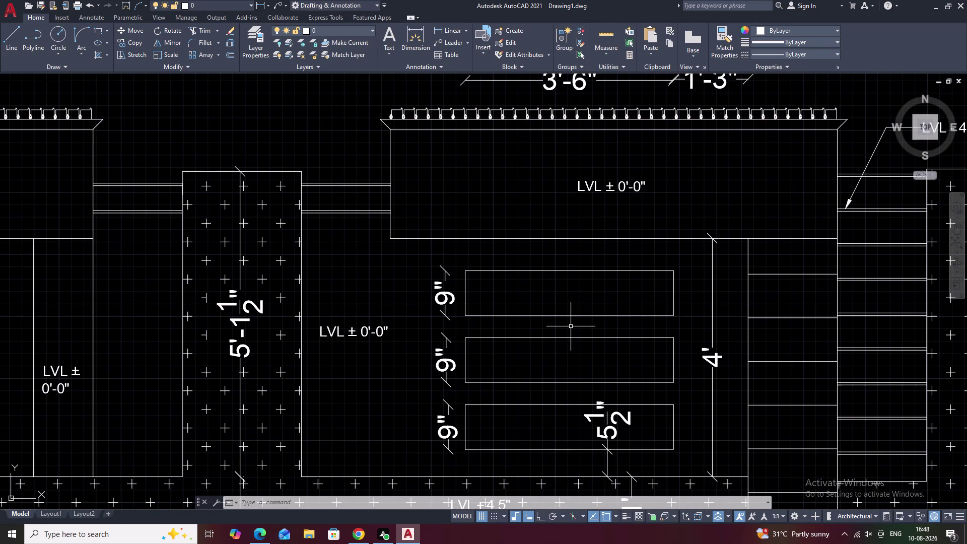
text(T)
key(space)
key(Escape)
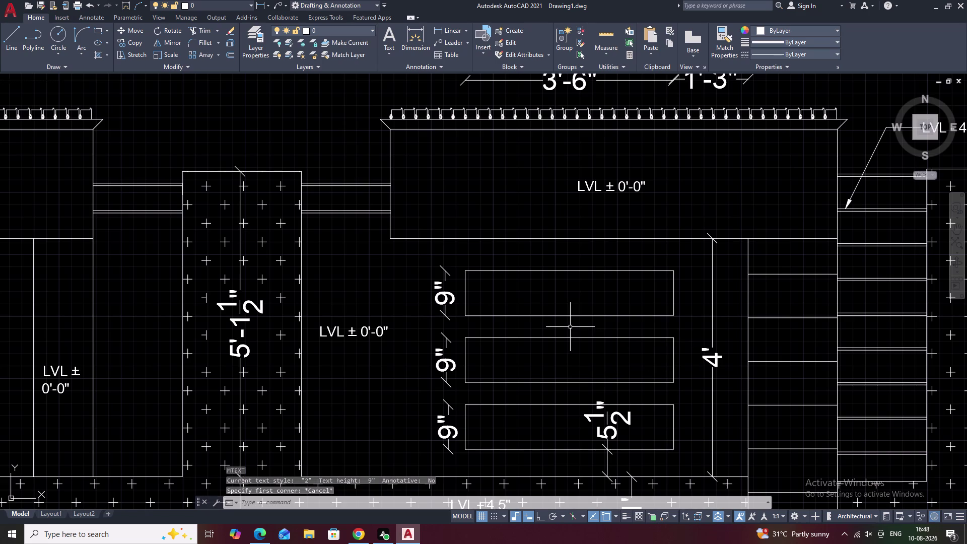
Make style1 (Arial, 2" high) the current text style and start multiline text.
text(STY)
key(space)
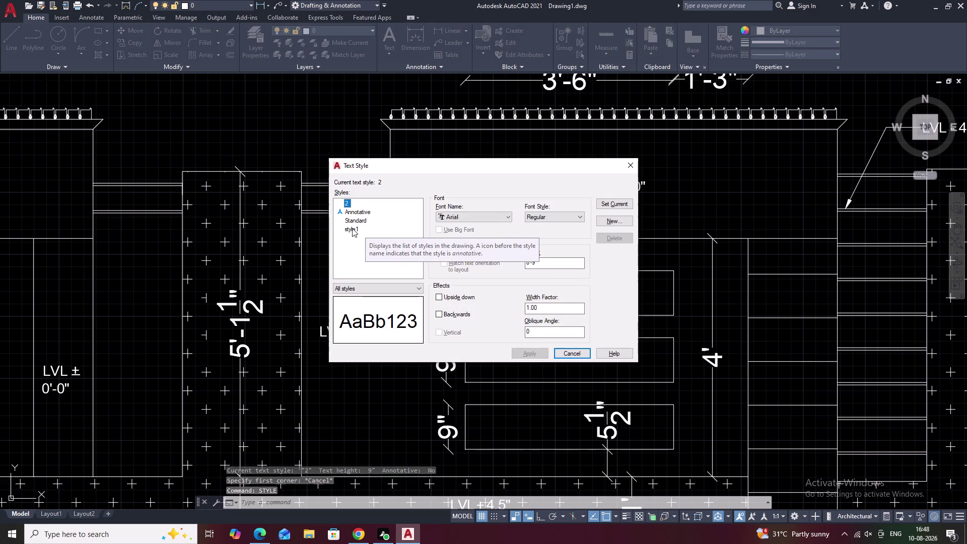
click(354, 230)
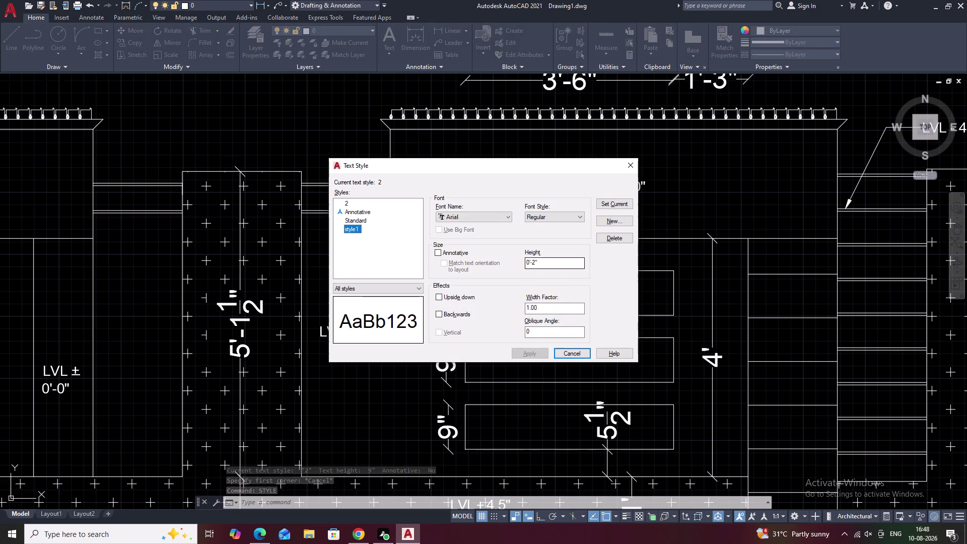
click(616, 199)
right_click(615, 199)
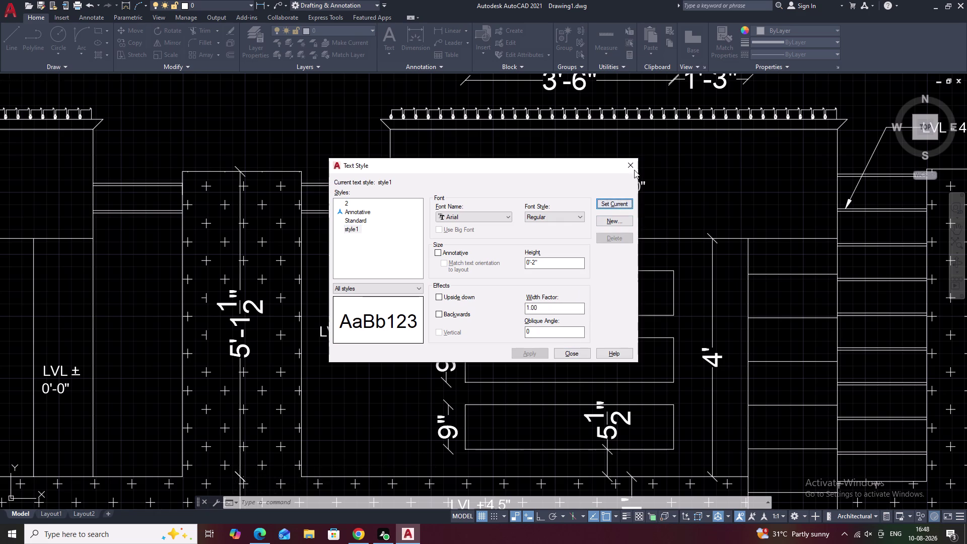
click(633, 161)
text(T)
key(space)
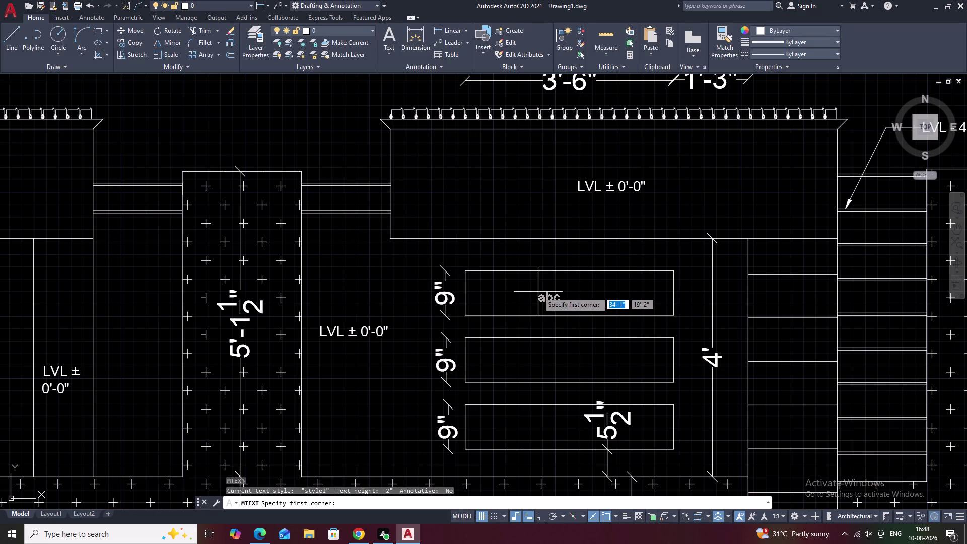
Draw a text box in the top rectangle and type the label LVL -4.5".
click(507, 292)
click(620, 305)
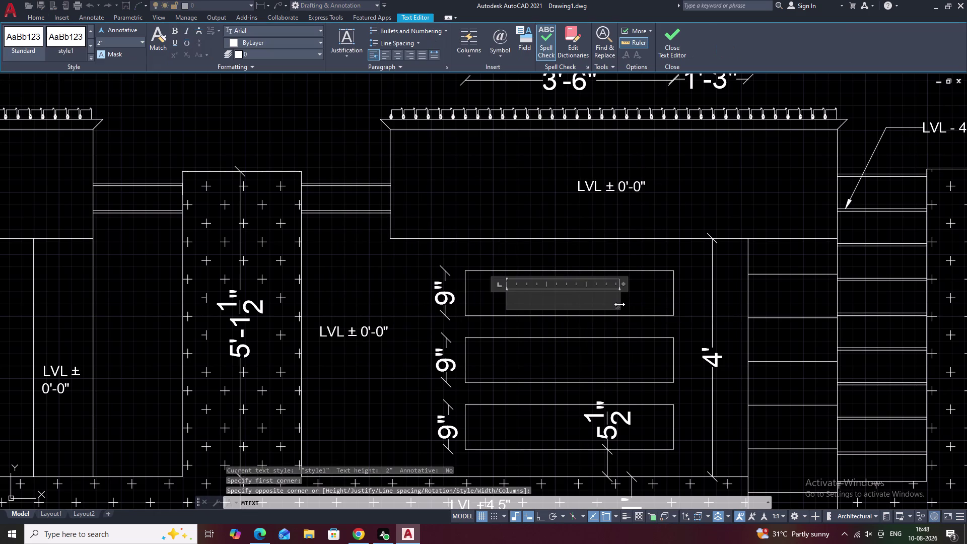
text(LVL)
key(space)
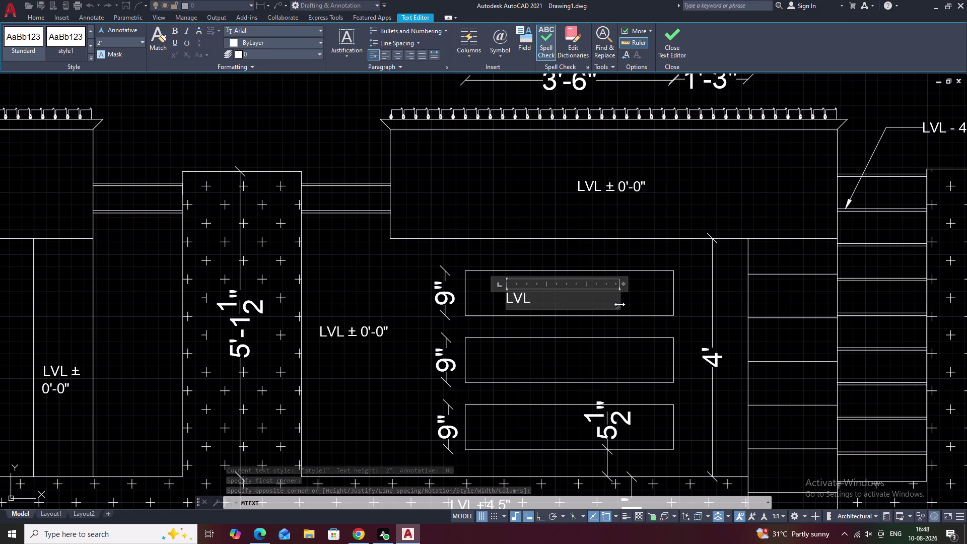
key(minus)
text(4.)
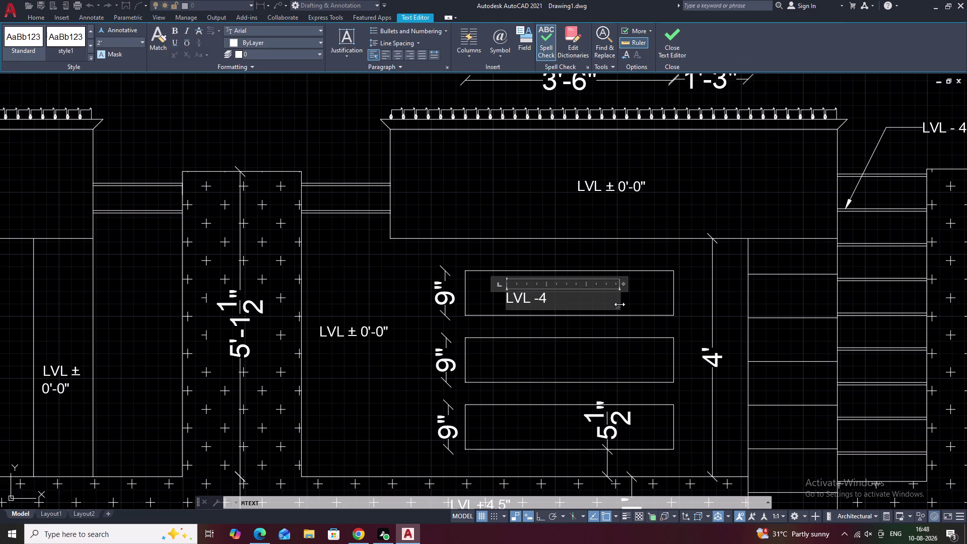
text(5)
key(shift+quotedbl)
Add a space after the minus sign, giving LVL - 4.5", and finish editing.
click(539, 297)
key(space)
click(570, 332)
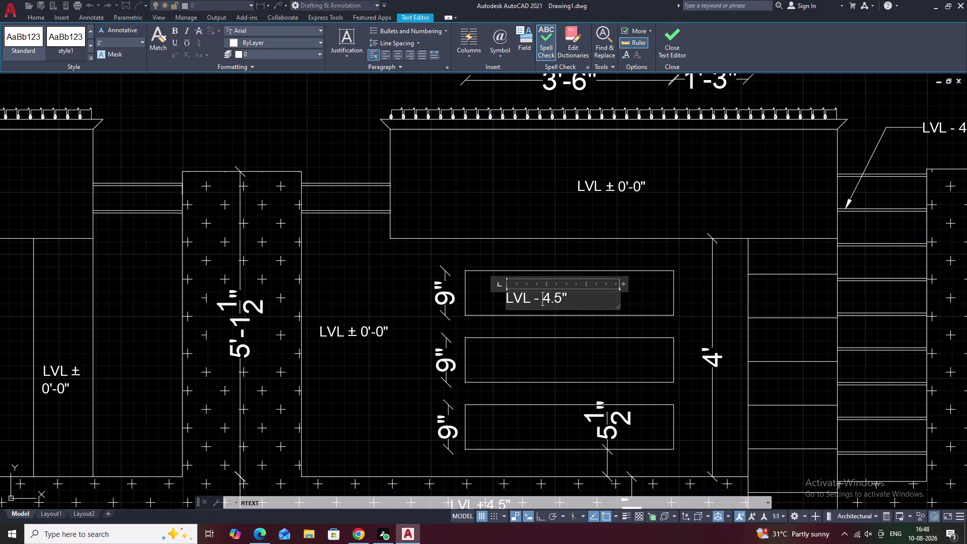
right_click(571, 332)
click(550, 295)
right_click(551, 295)
click(541, 294)
right_click(541, 295)
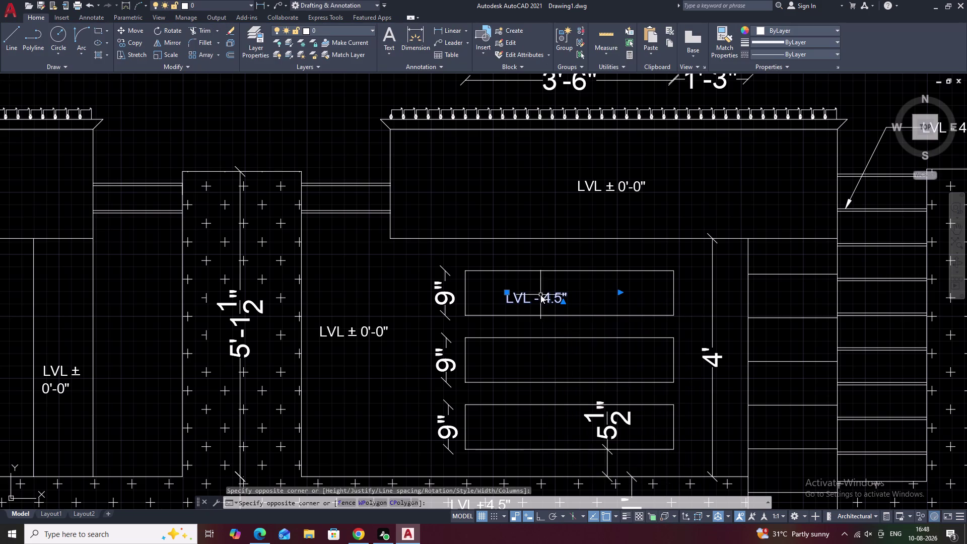
Abandon a first attempt to move the label and undo it.
key(Escape)
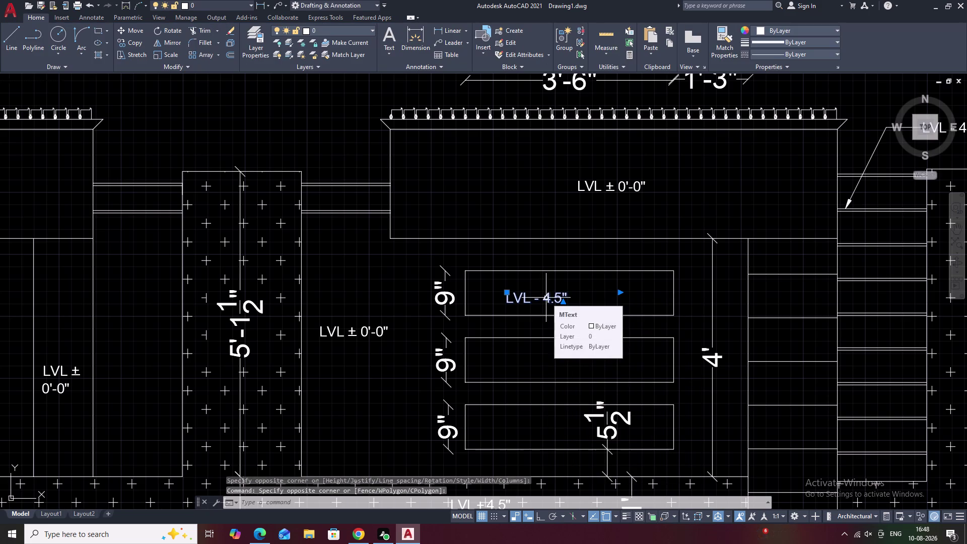
text(M)
key(space)
click(546, 298)
right_click(547, 298)
key(Escape)
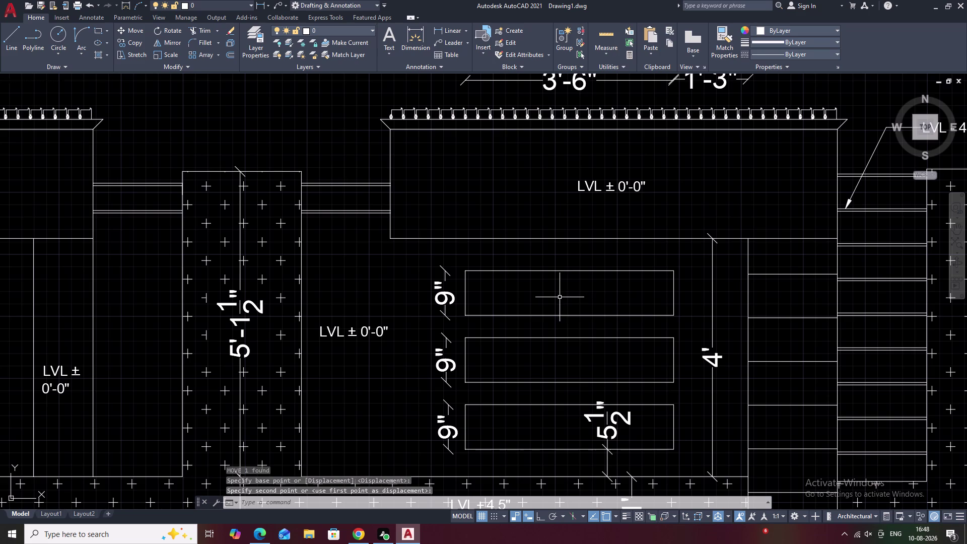
key(ctrl+z)
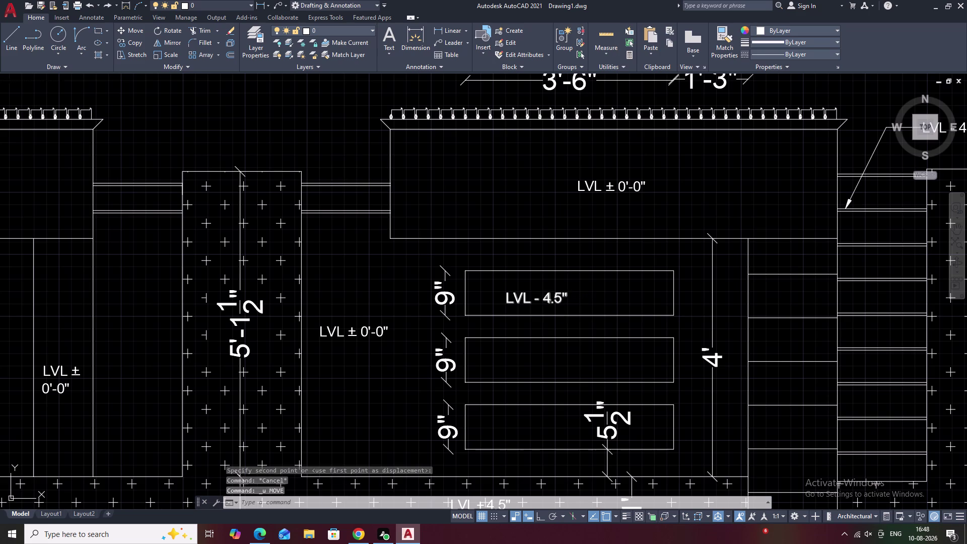
Move the LVL - 4.5" label to the centre of the top rectangle.
drag(580, 296, 499, 307)
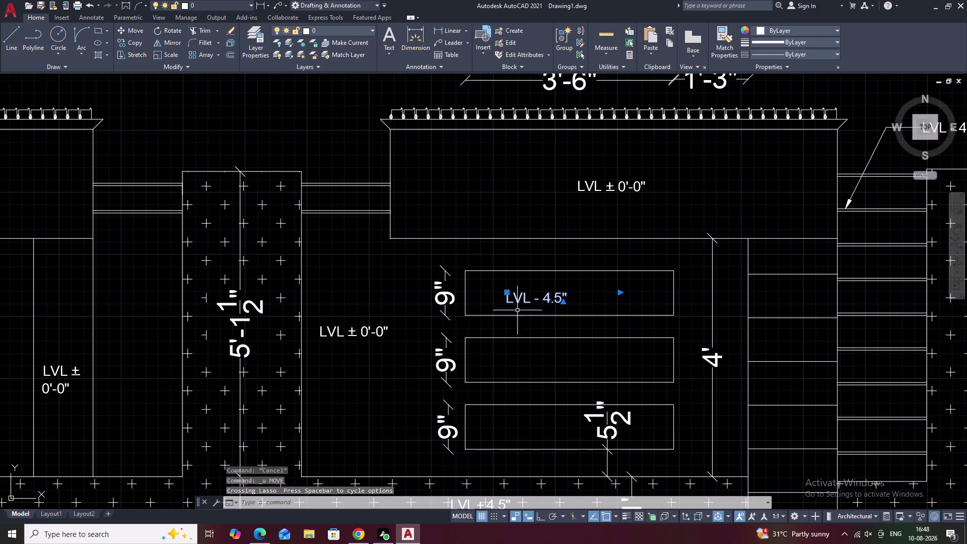
text(M)
key(space)
scroll(up, 3)
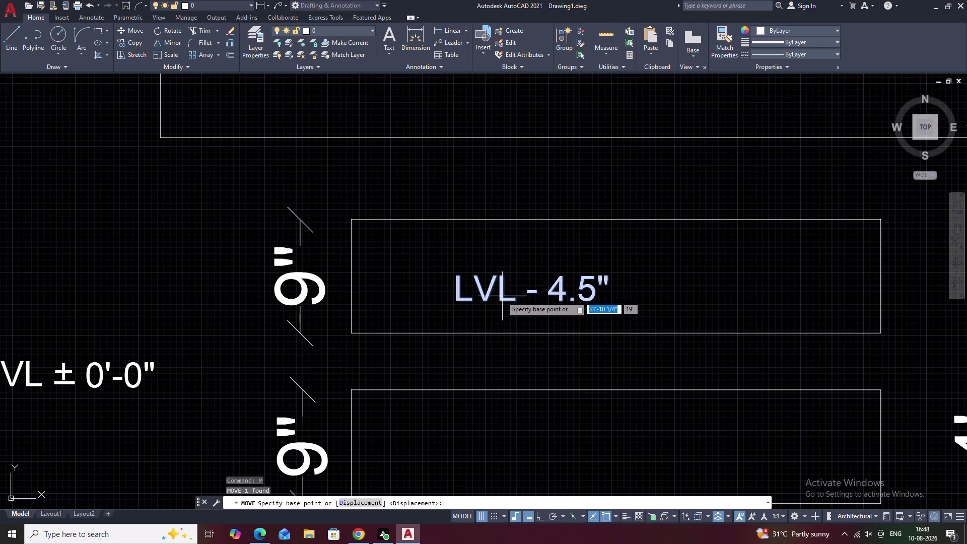
click(501, 298)
click(597, 291)
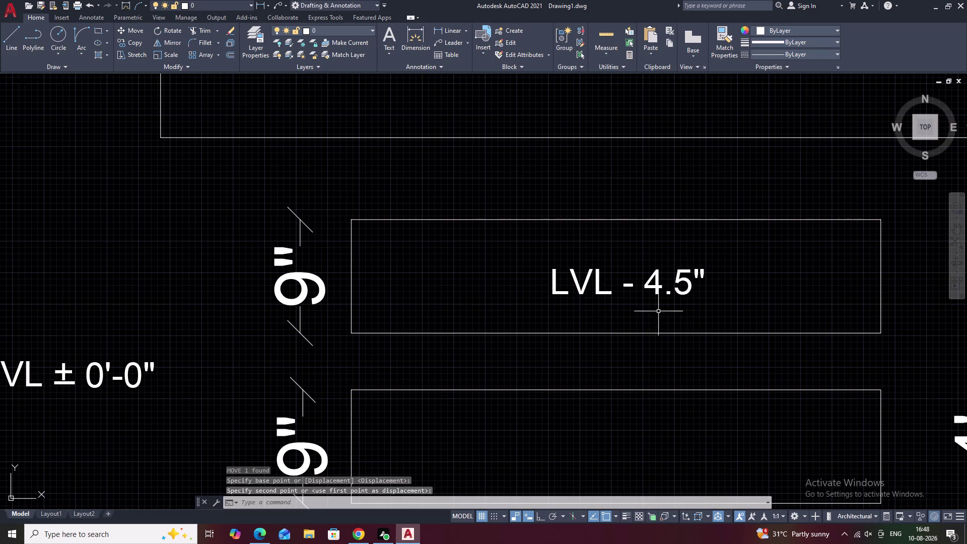
scroll(down, 3)
middle_drag(721, 309, 645, 251)
drag(635, 221, 527, 243)
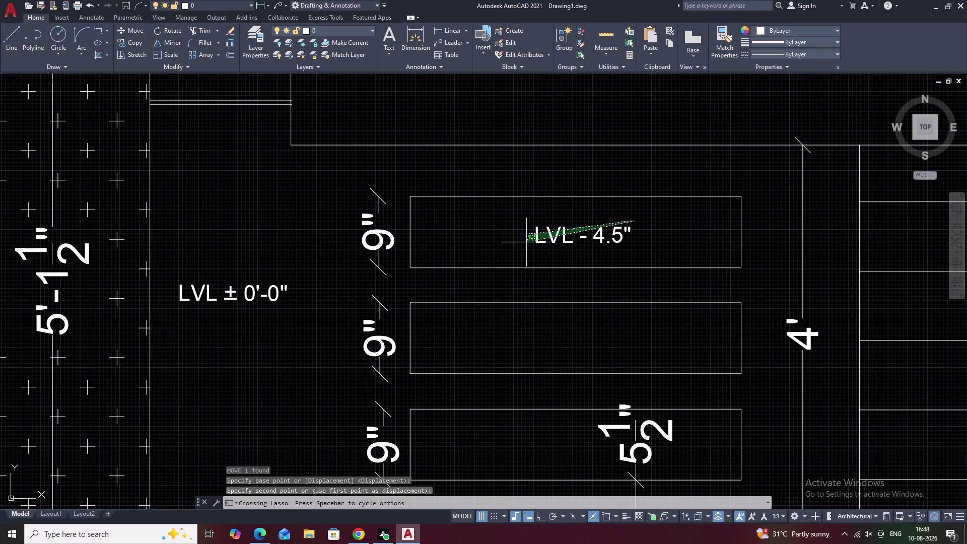
text(CO)
key(space)
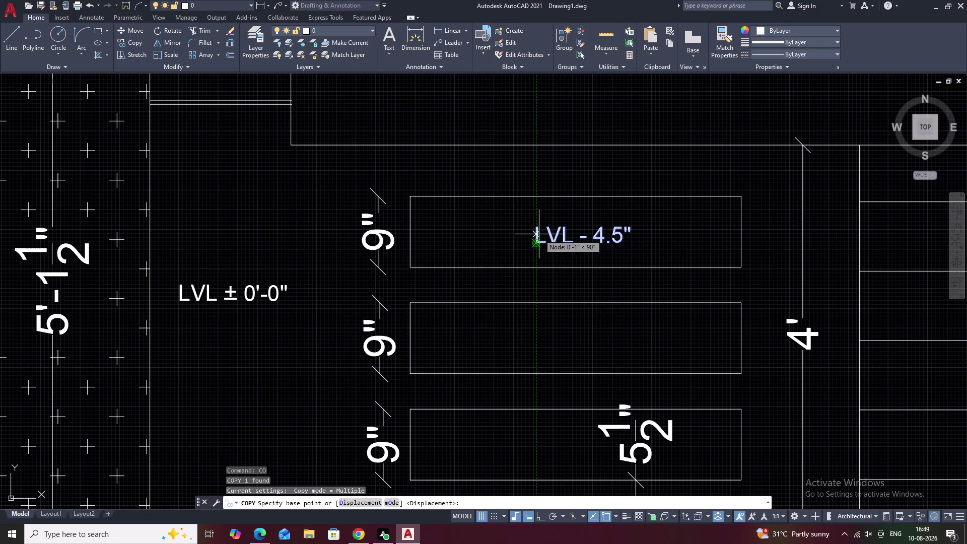
Copy the LVL - 4.5" label into the middle and bottom rectangles.
click(539, 235)
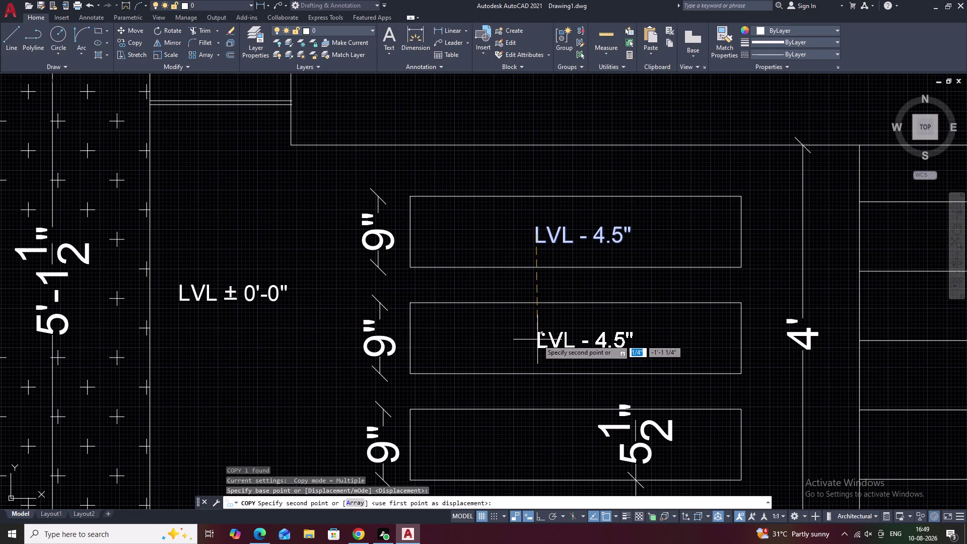
click(538, 339)
middle_drag(560, 364, 580, 220)
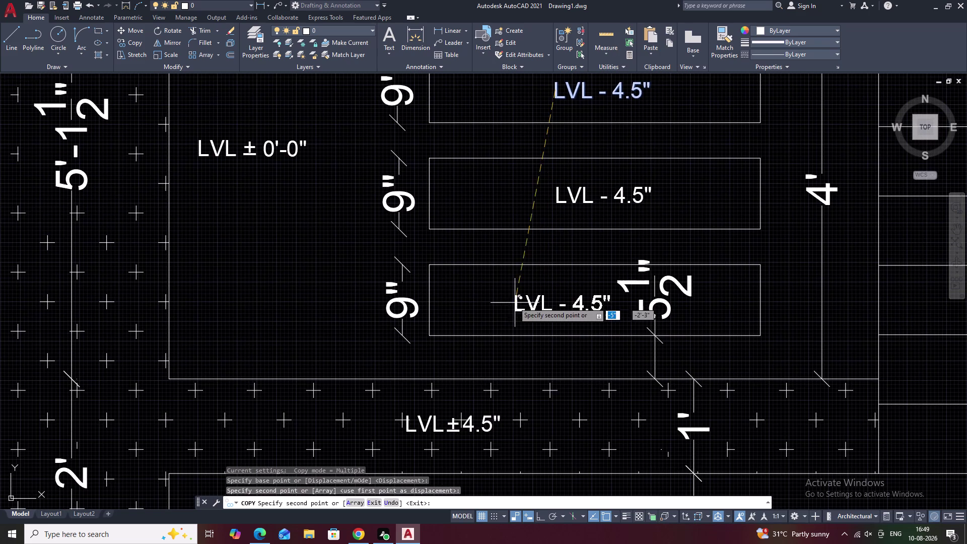
click(520, 303)
key(Escape)
scroll(down, 3)
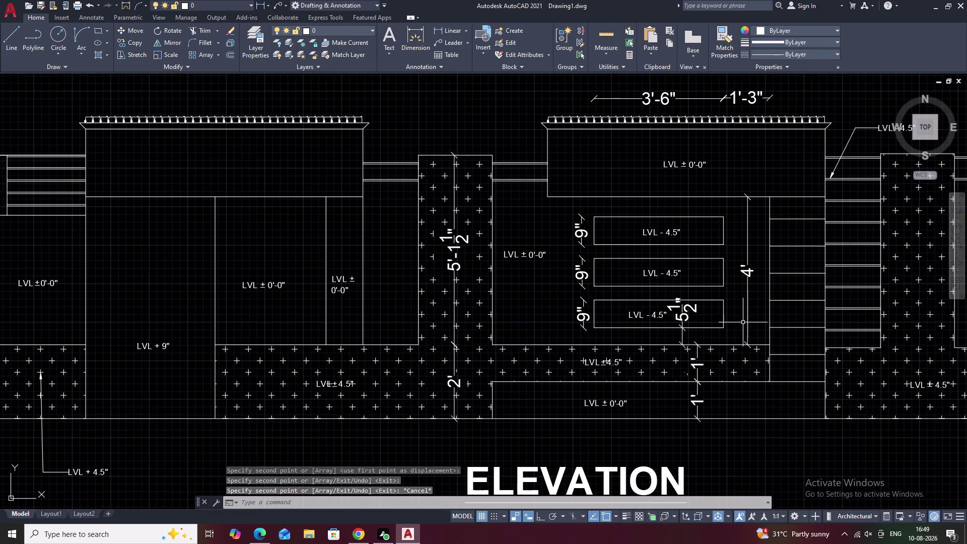
middle_drag(751, 323, 654, 298)
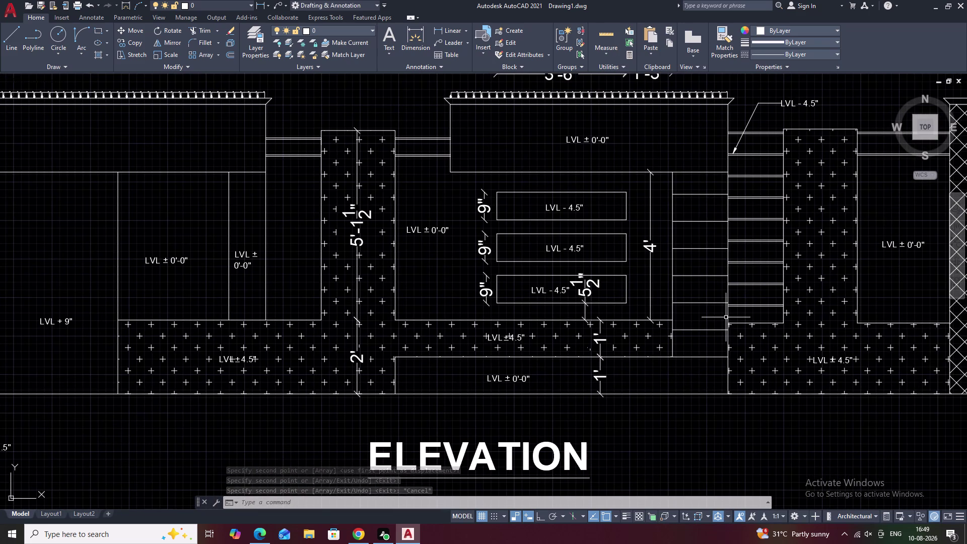
Pan and zoom to bring the section Y-Y plan into view.
scroll(down, 3)
middle_drag(748, 331, 580, 301)
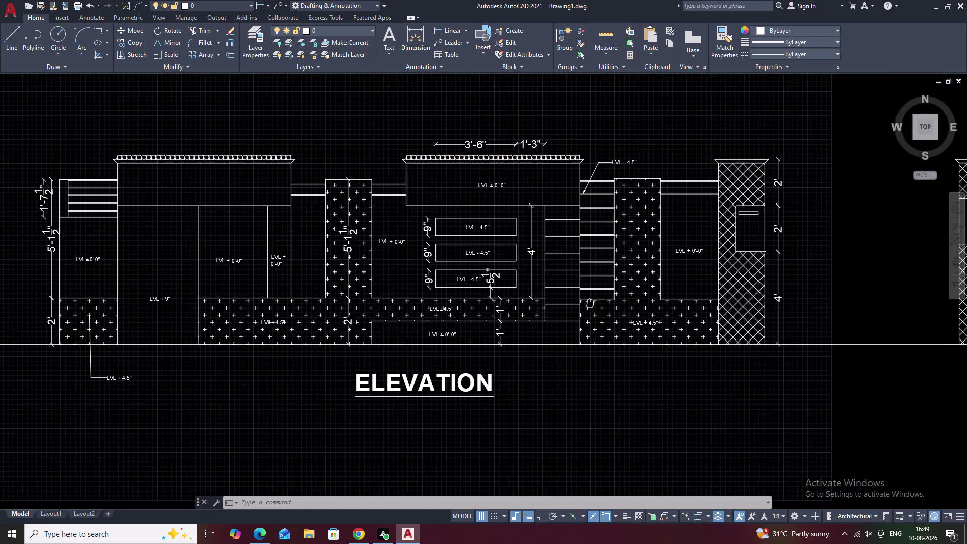
scroll(down, 3)
middle_drag(612, 292, 572, 300)
scroll(up, 3)
middle_drag(606, 290, 548, 310)
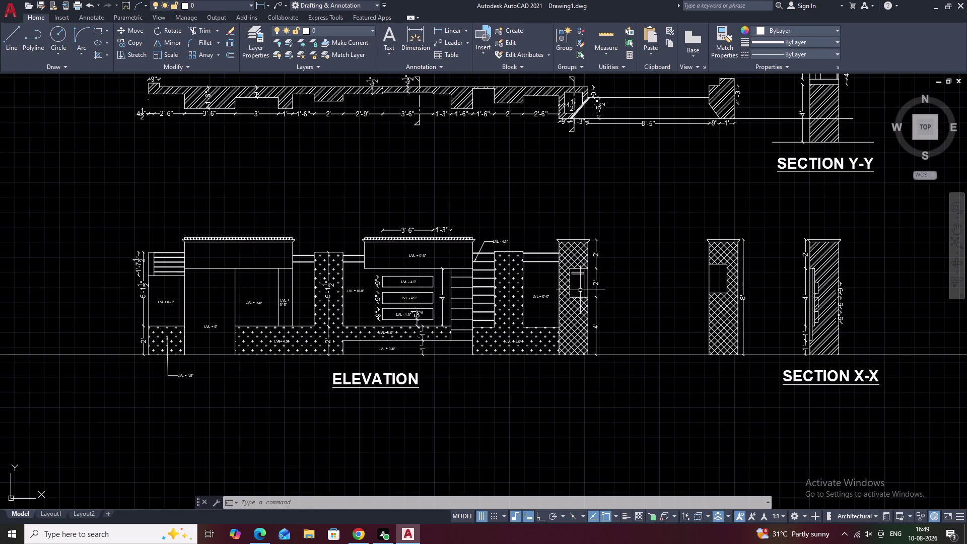
scroll(down, 3)
middle_click(655, 253)
middle_drag(674, 248, 599, 284)
scroll(up, 3)
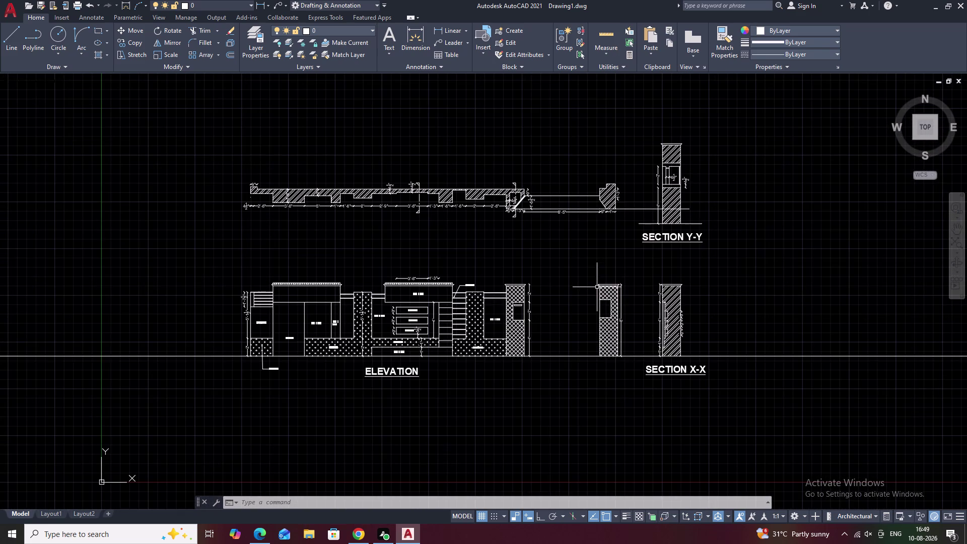
middle_drag(598, 288, 565, 285)
scroll(up, 3)
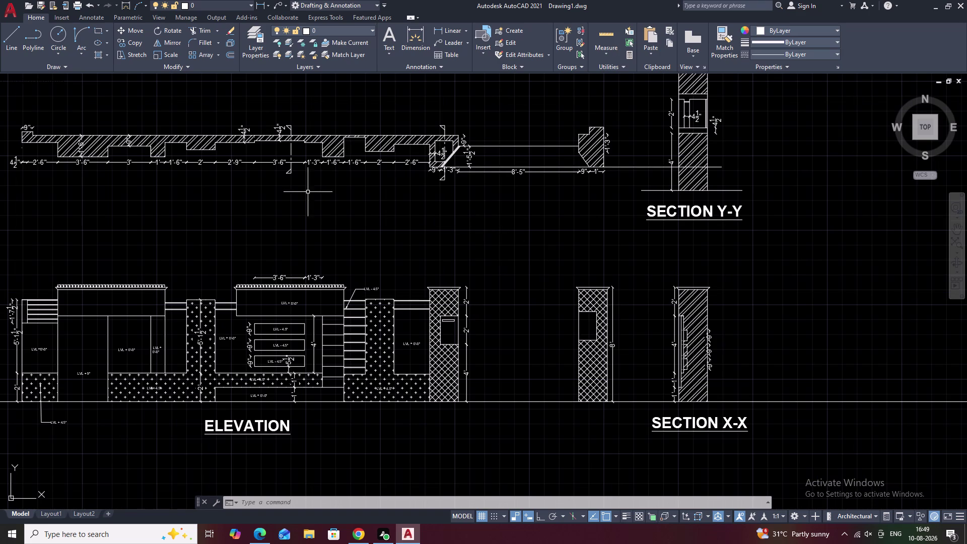
Try a solid hatch on areas of the wall plan, then cancel it.
text(H)
key(space)
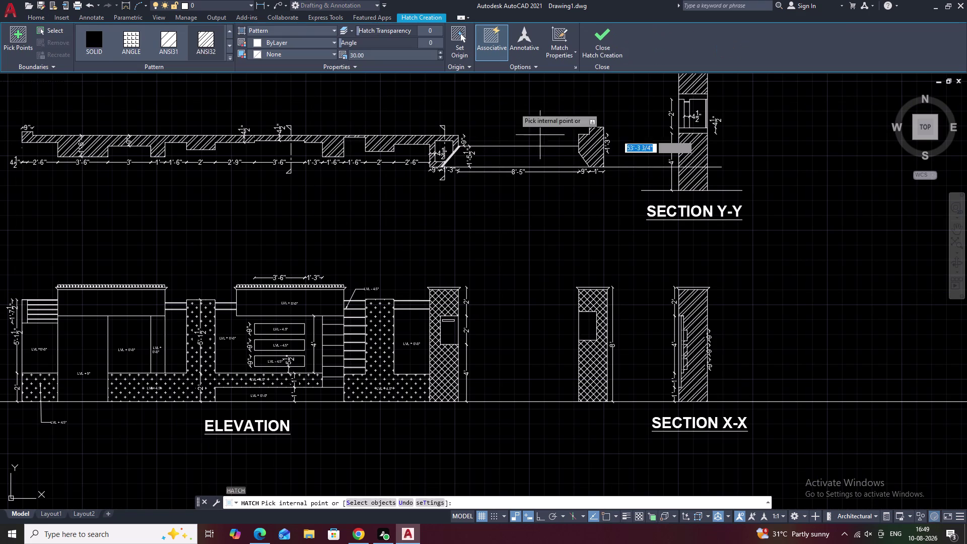
click(90, 41)
scroll(up, 3)
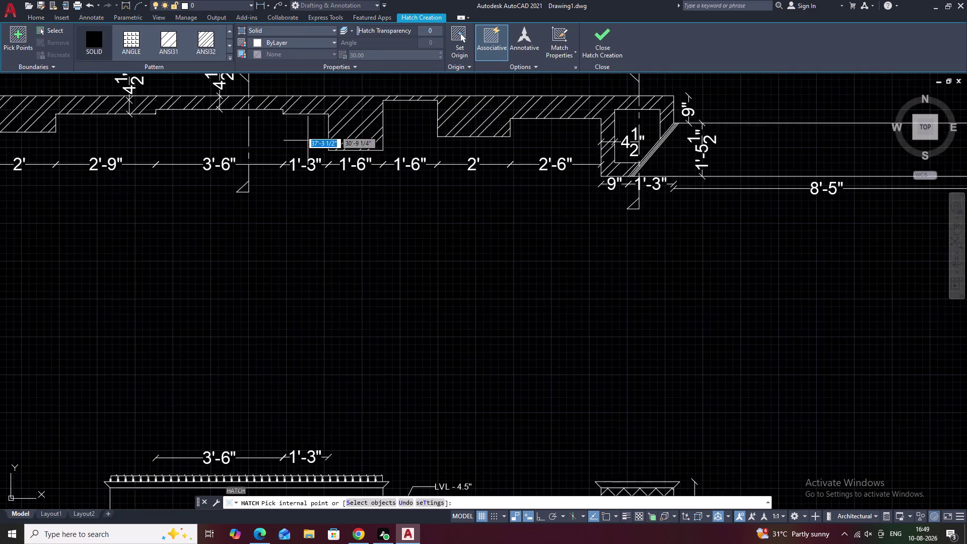
click(208, 218)
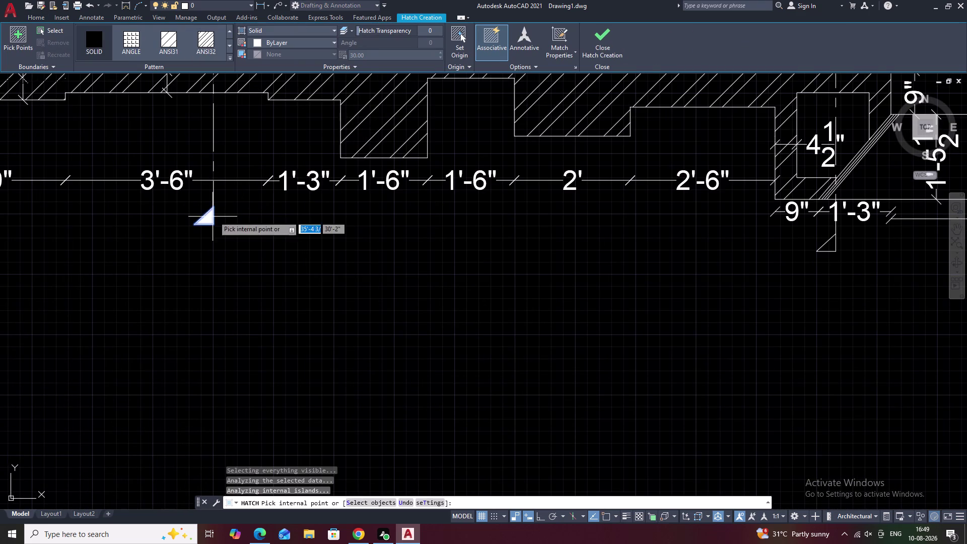
middle_drag(251, 115, 298, 256)
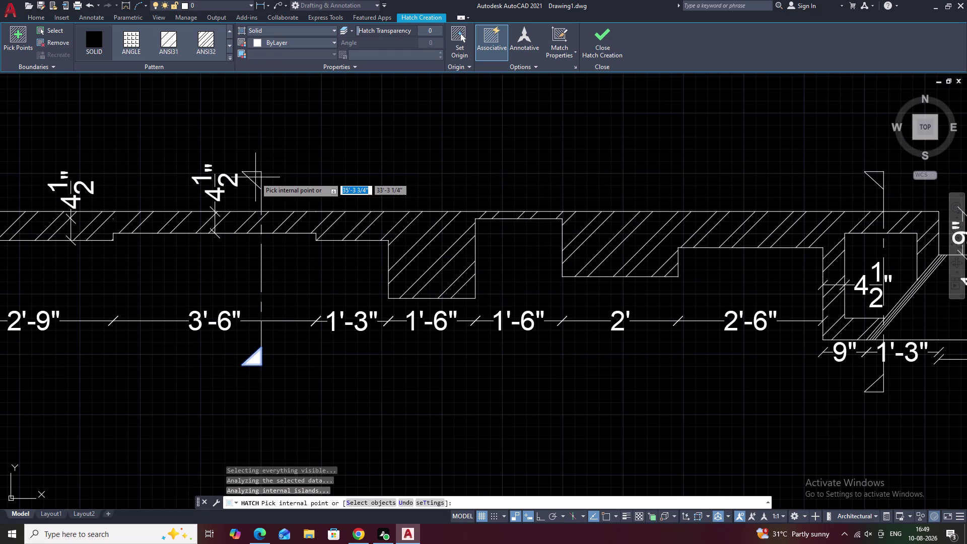
click(252, 176)
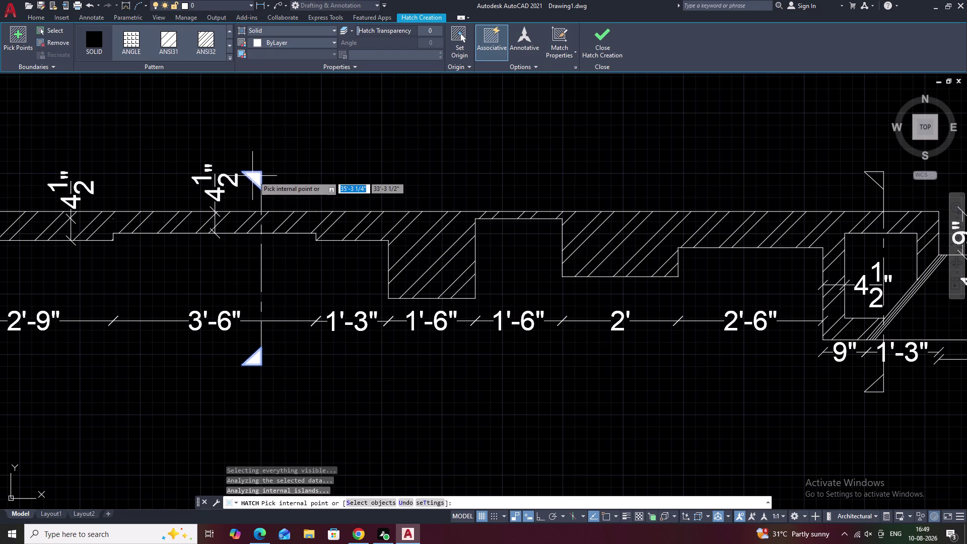
scroll(down, 3)
middle_drag(483, 172, 344, 178)
scroll(up, 3)
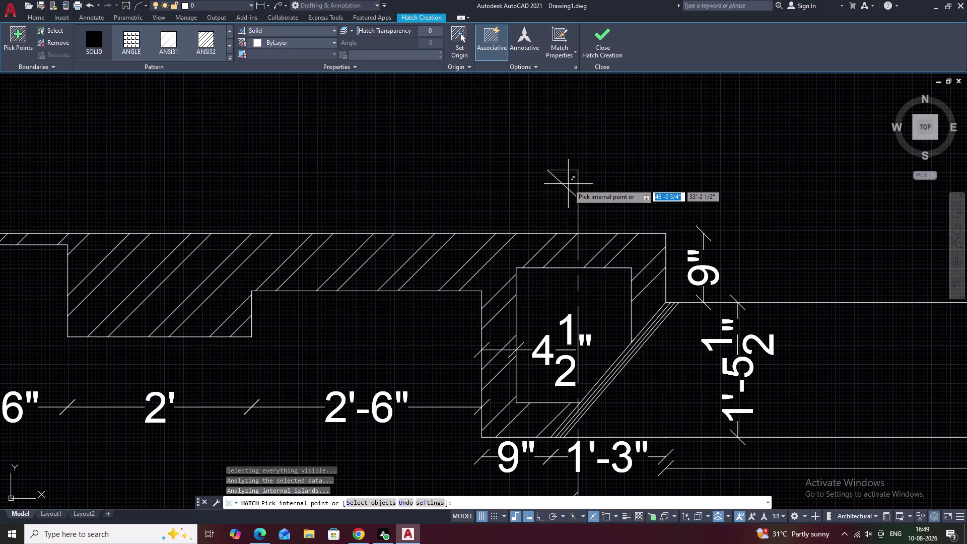
click(570, 178)
middle_drag(580, 222, 592, 116)
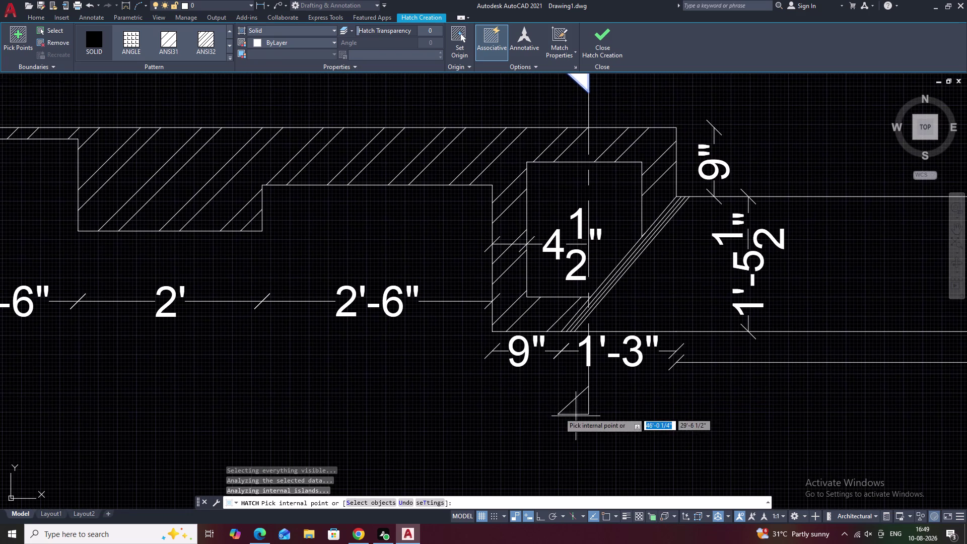
key(Escape)
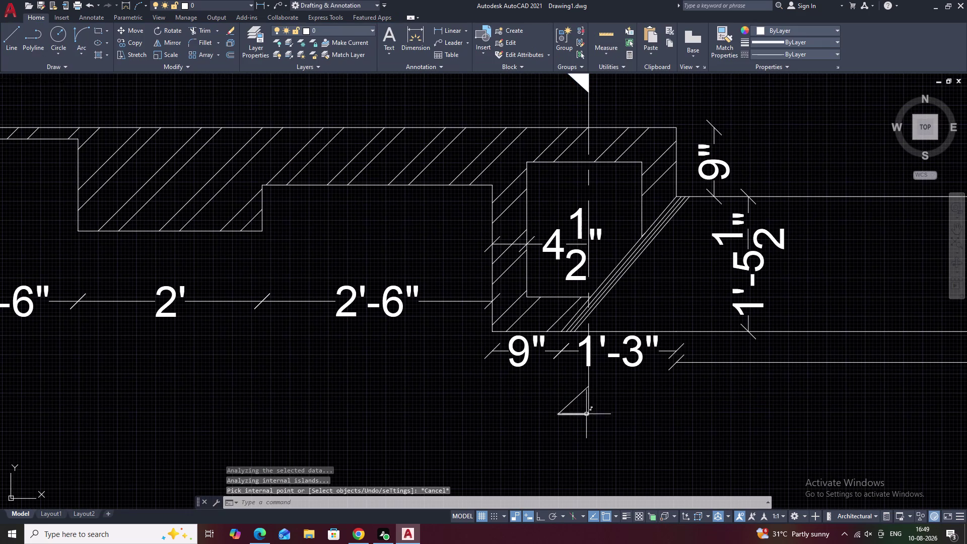
Fill the lower section-marker triangle with a SOLID hatch.
text(H)
key(space)
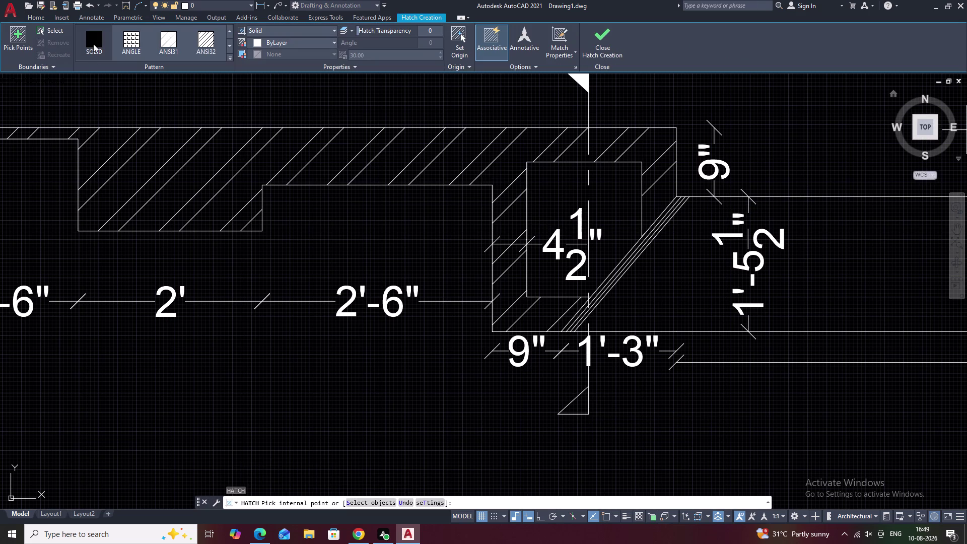
click(93, 42)
click(581, 403)
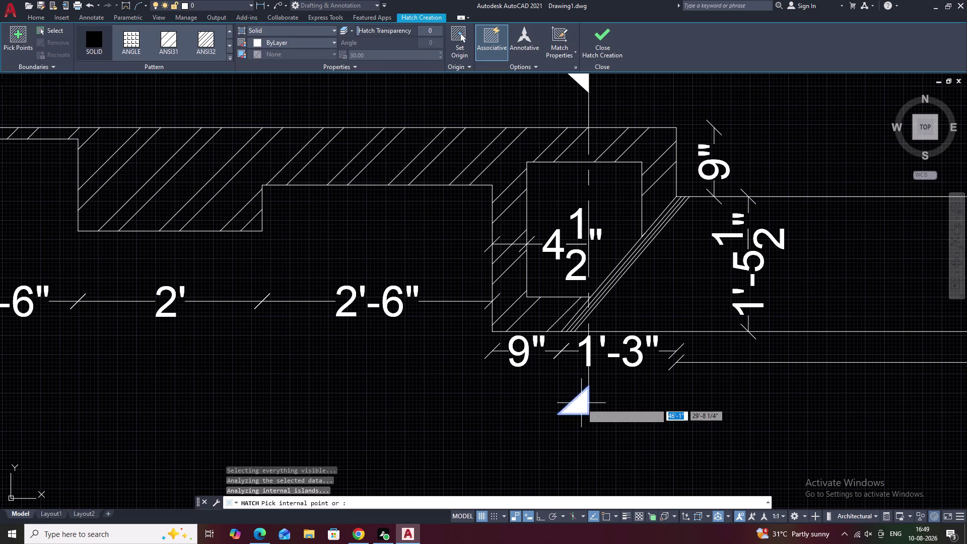
key(Escape)
Pan to the upper section marker and begin a multiline text label.
scroll(down, 3)
middle_drag(632, 427, 652, 421)
scroll(up, 3)
middle_drag(261, 294, 295, 279)
text(T)
key(space)
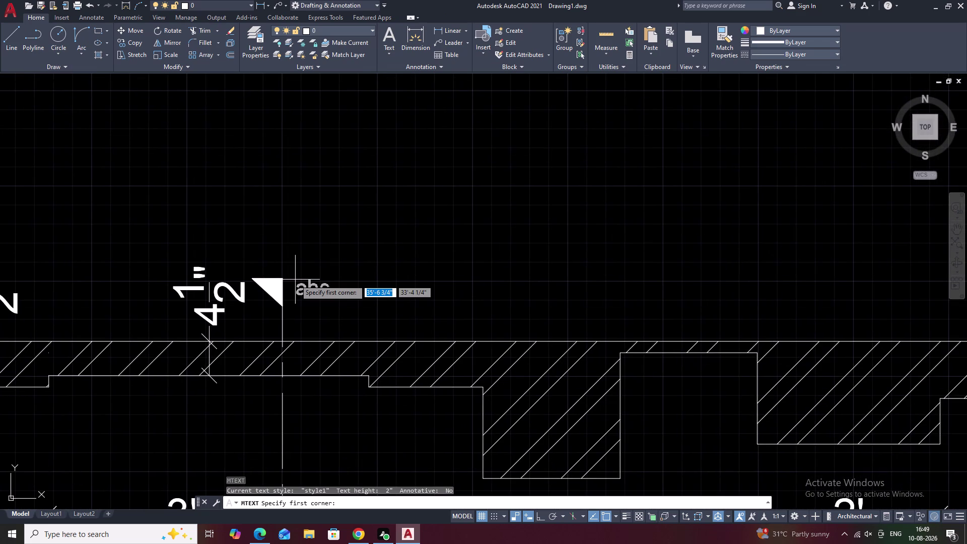
Place a bold, underlined X label beside the upper section marker.
click(295, 280)
click(346, 300)
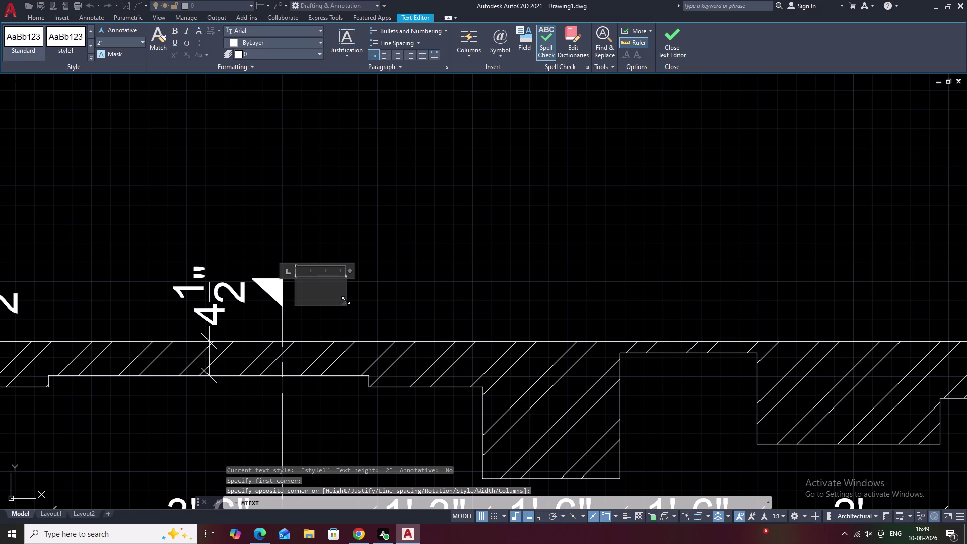
click(176, 31)
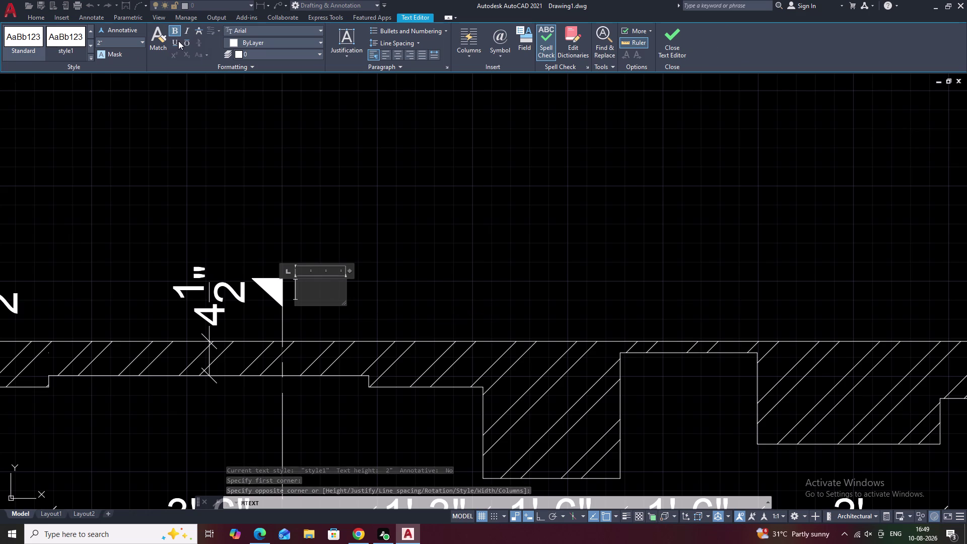
double_click(178, 42)
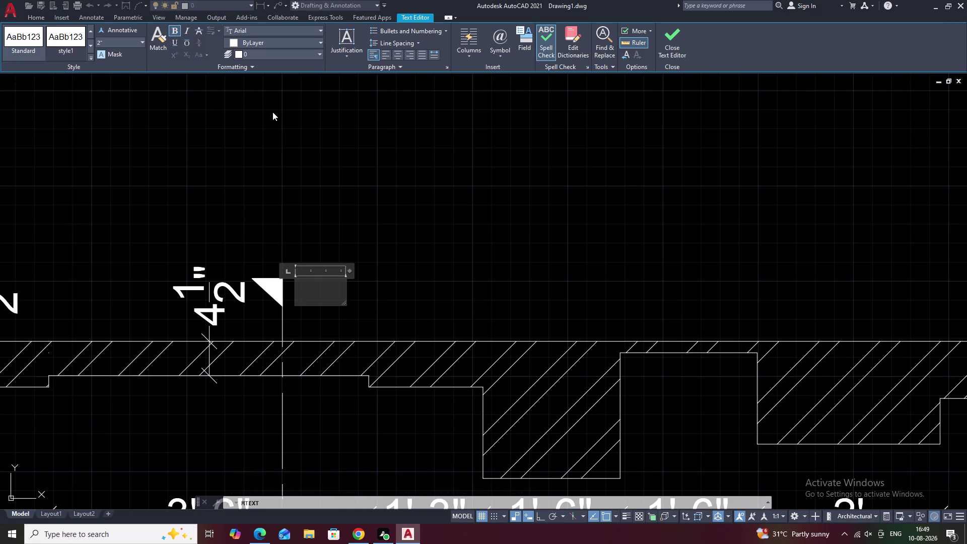
key(x)
click(173, 43)
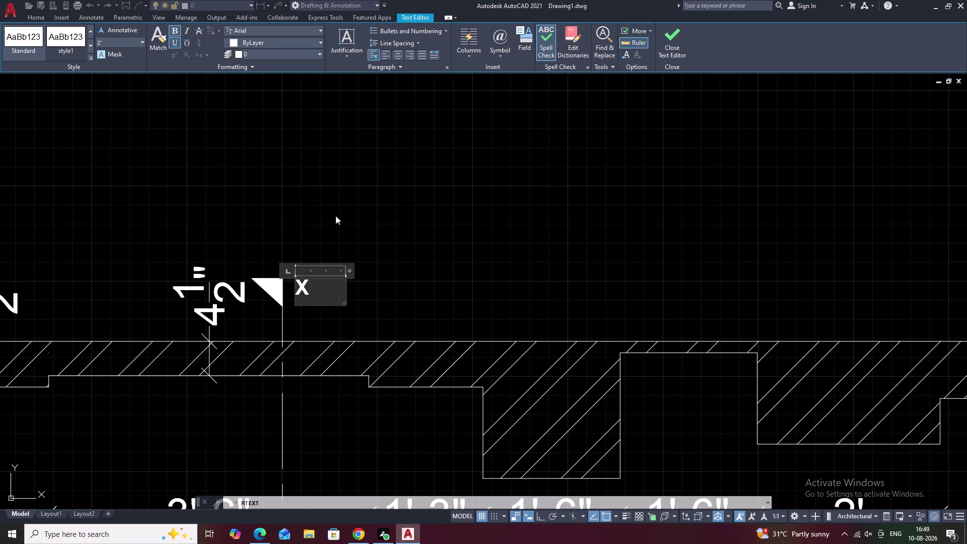
drag(316, 285, 292, 285)
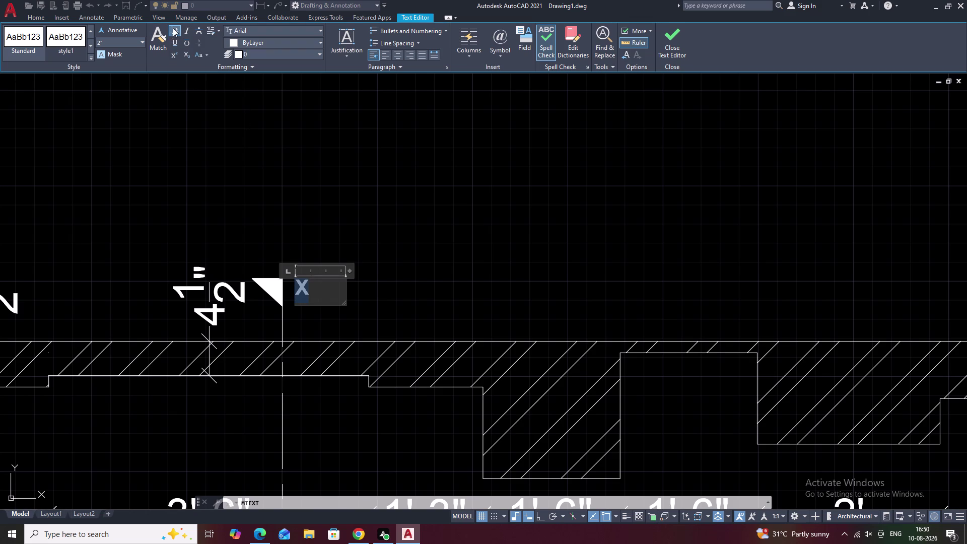
click(172, 28)
click(175, 44)
click(173, 27)
key(Escape)
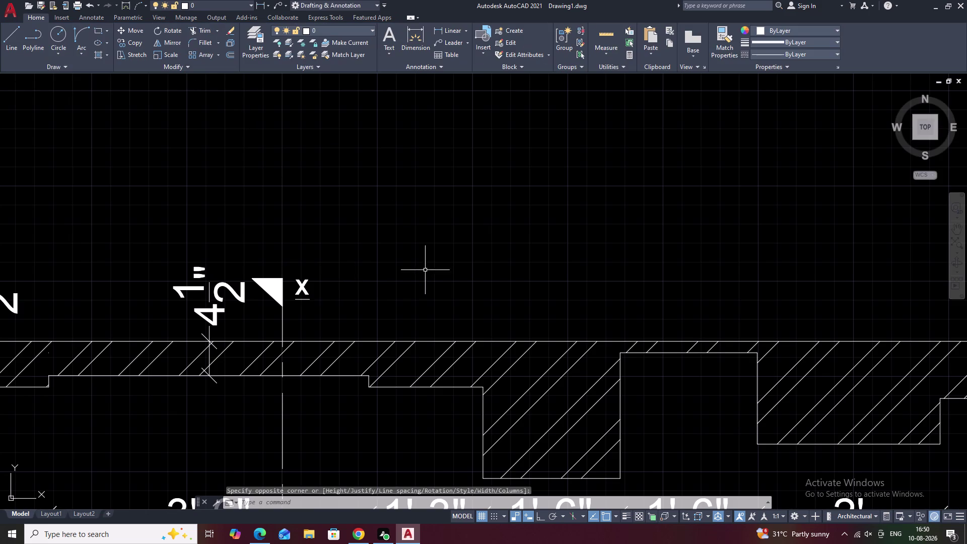
Adjust the view around the new X label and cancel a stray selection.
middle_drag(338, 314, 374, 239)
click(346, 198)
drag(344, 198, 335, 212)
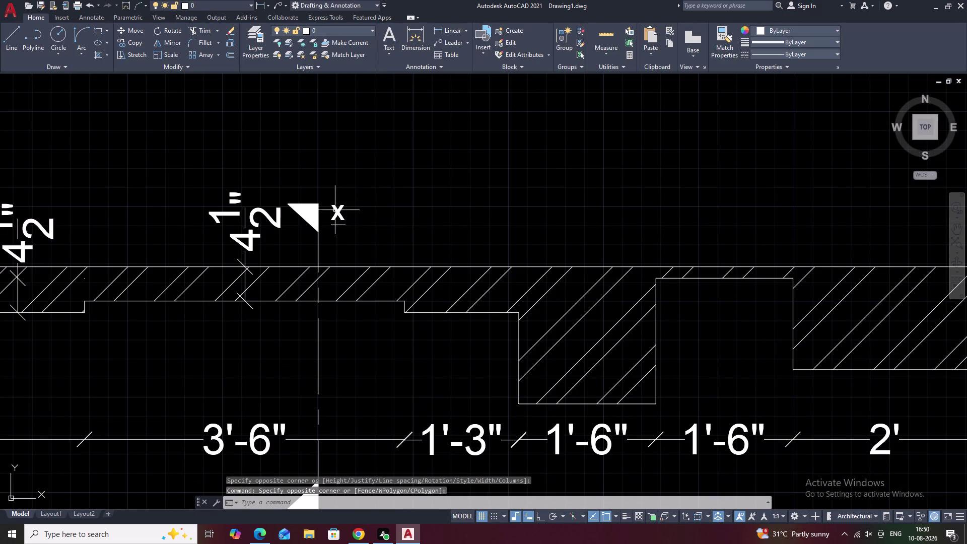
drag(335, 211, 342, 231)
scroll(up, 3)
drag(344, 188, 332, 187)
drag(326, 188, 336, 257)
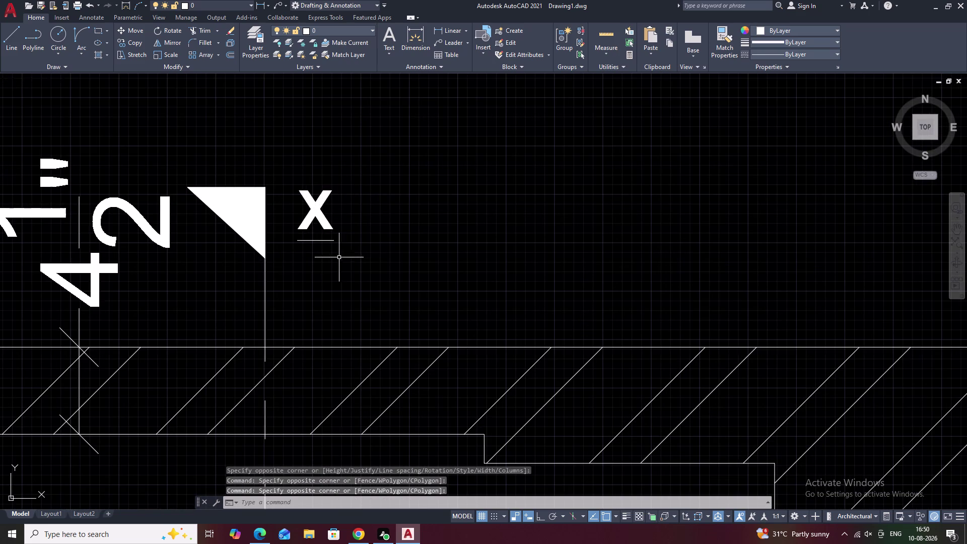
key(Escape)
Add a matching bold, underlined Y label to the right with MTEXT (T).
text(T)
key(space)
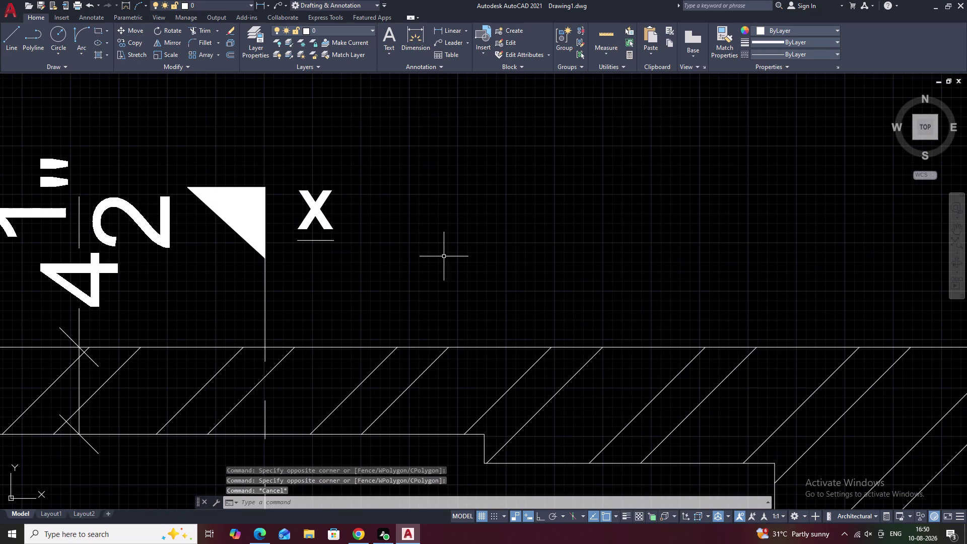
click(472, 175)
click(535, 241)
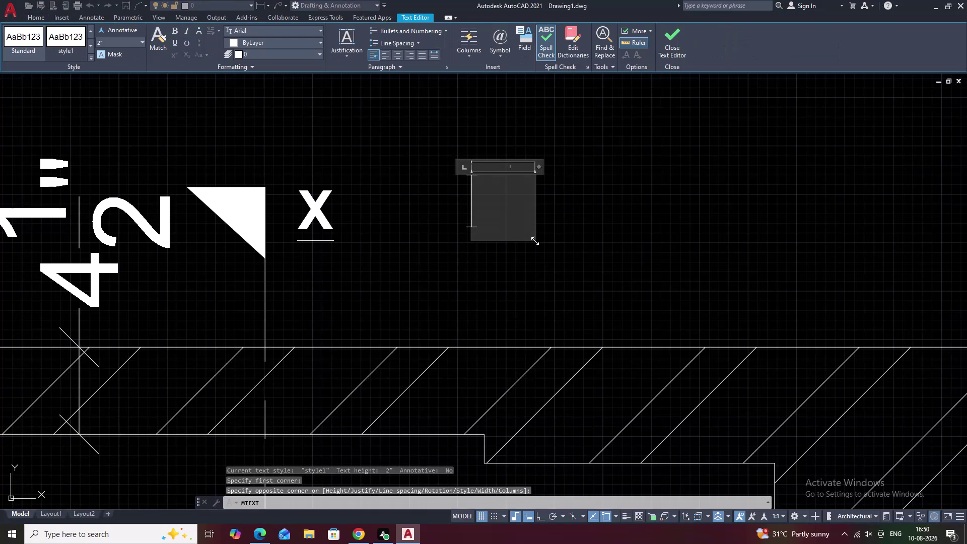
key(y)
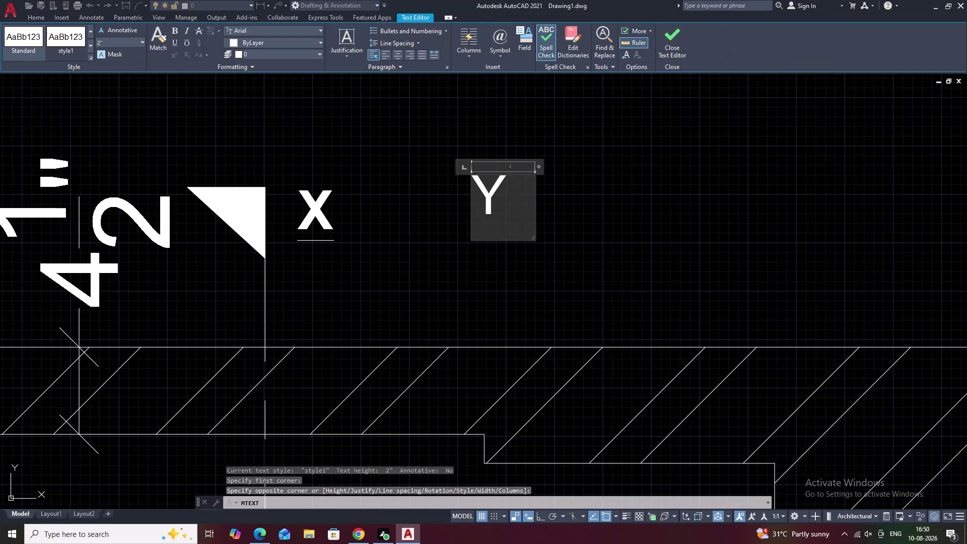
click(518, 189)
drag(518, 190, 501, 192)
drag(498, 191, 475, 194)
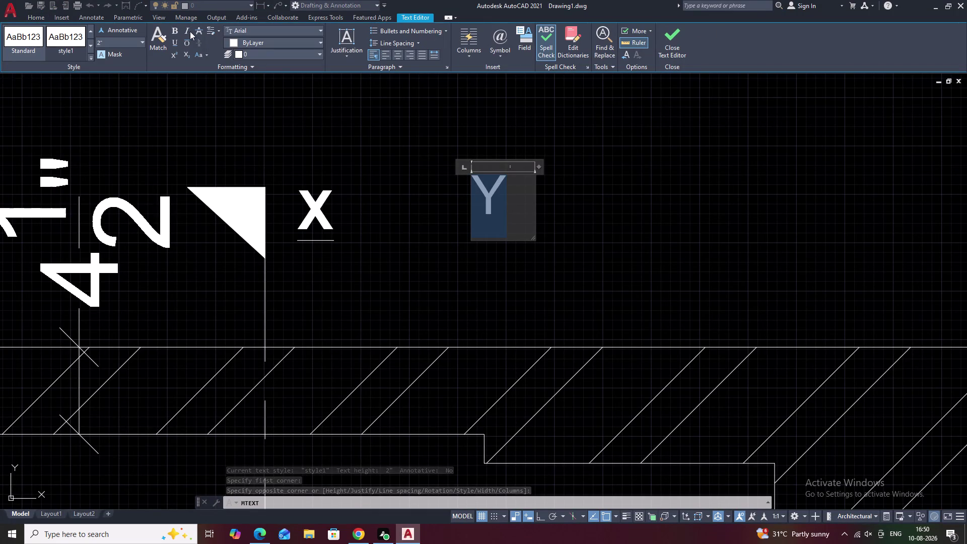
click(172, 31)
double_click(172, 45)
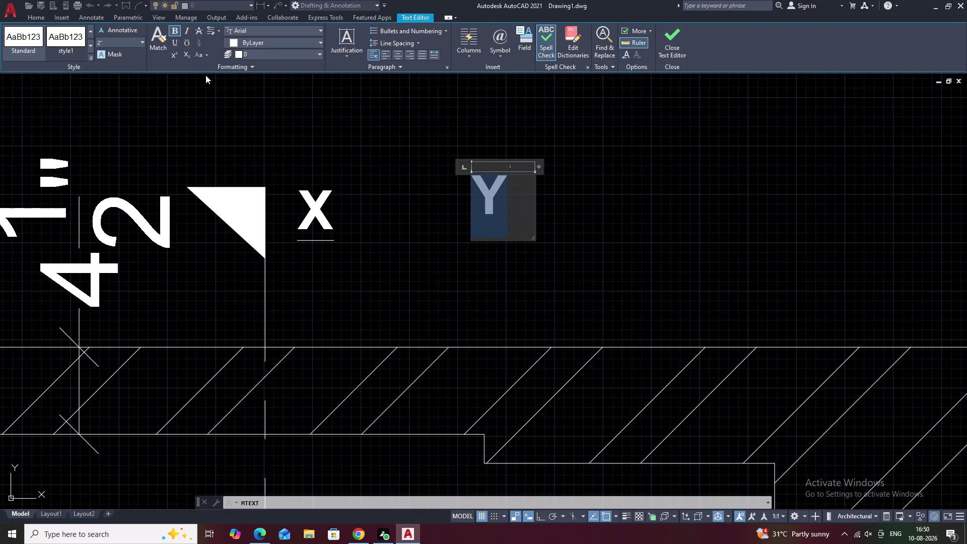
click(175, 43)
click(592, 223)
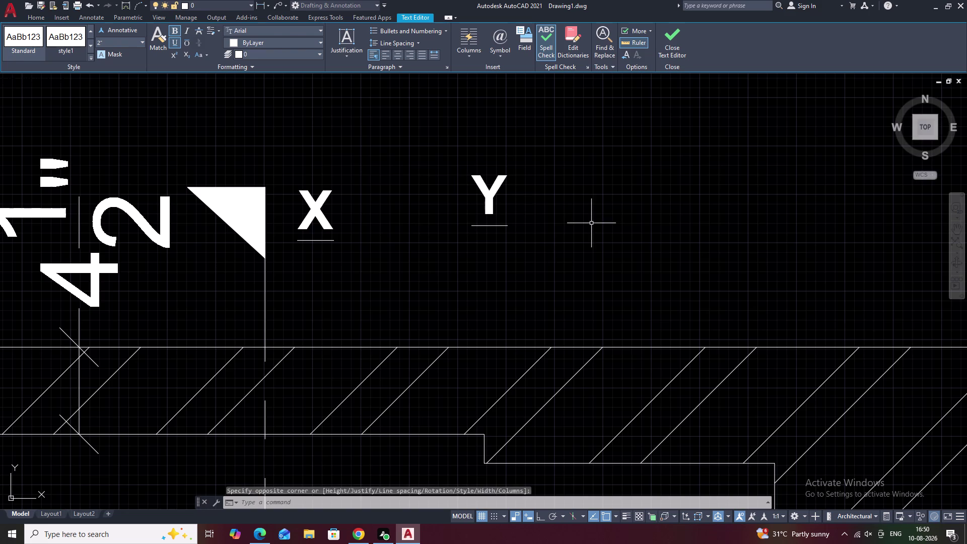
click(320, 212)
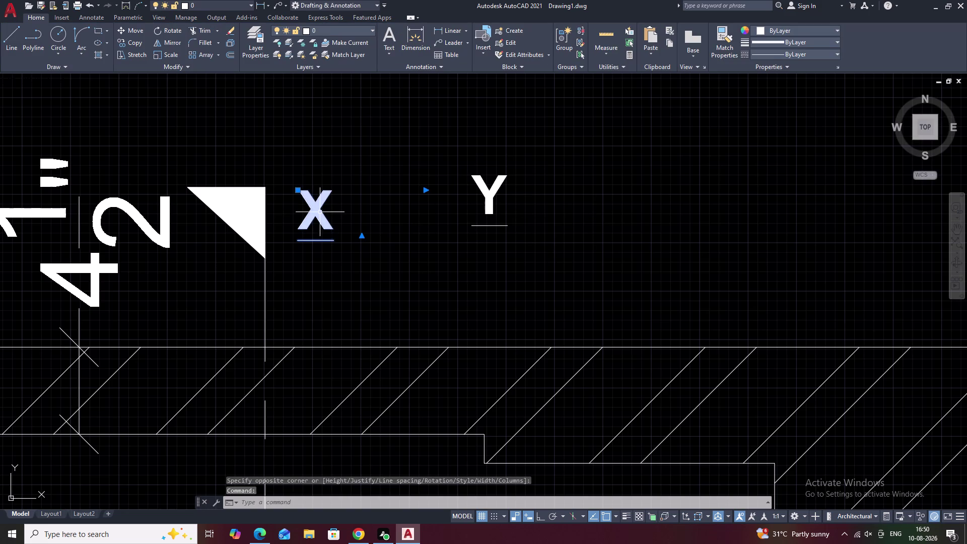
text(CO)
key(space)
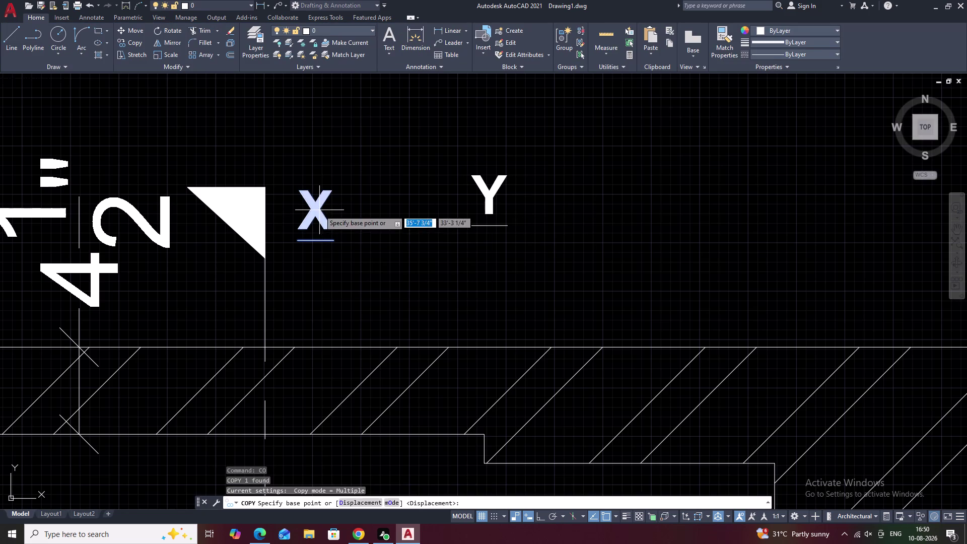
click(320, 210)
scroll(down, 3)
middle_drag(330, 305, 350, 204)
middle_drag(364, 366, 365, 257)
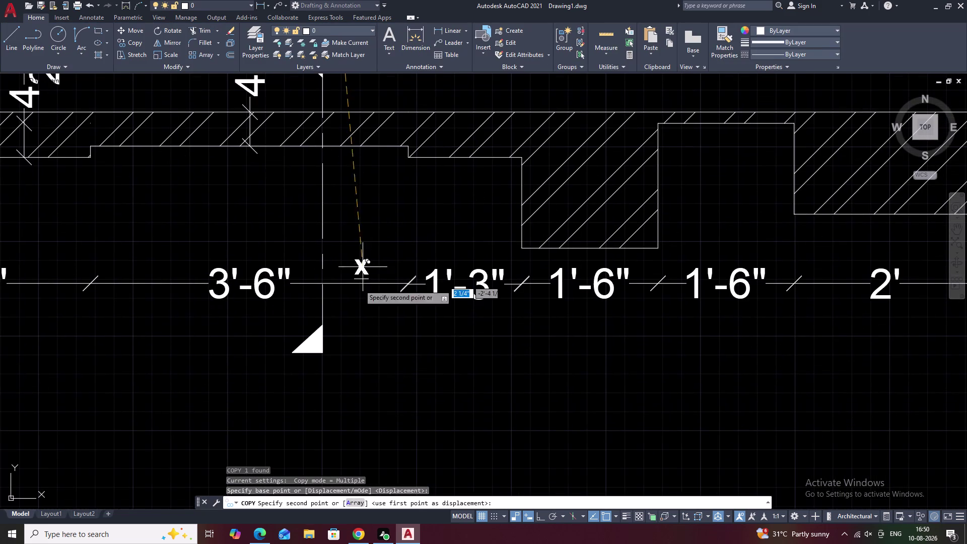
scroll(up, 3)
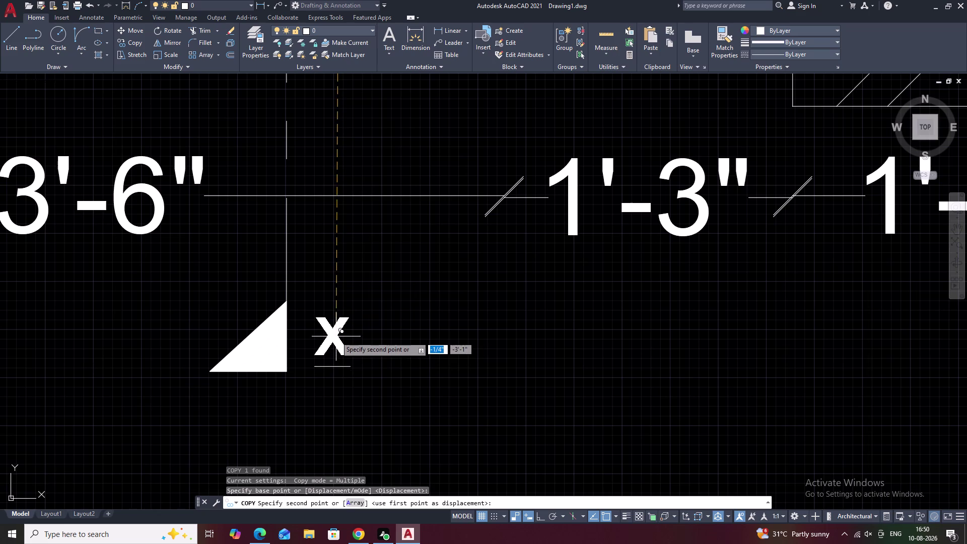
click(332, 337)
scroll(down, 3)
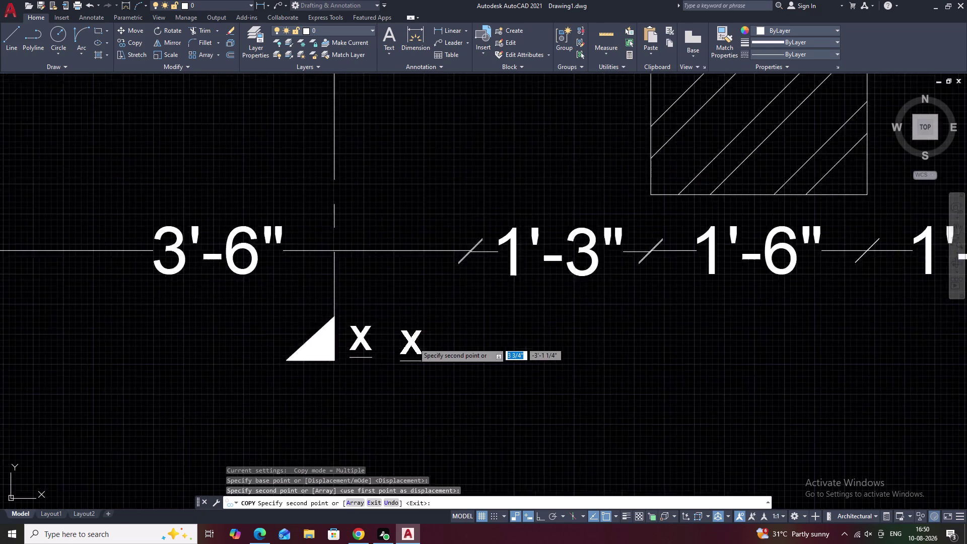
scroll(down, 3)
key(Escape)
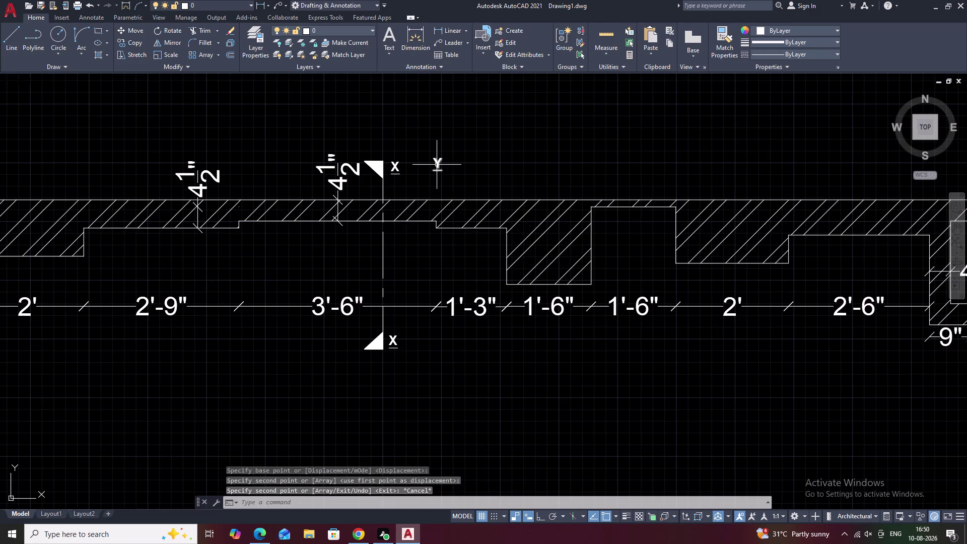
click(437, 165)
text(M)
key(space)
scroll(up, 3)
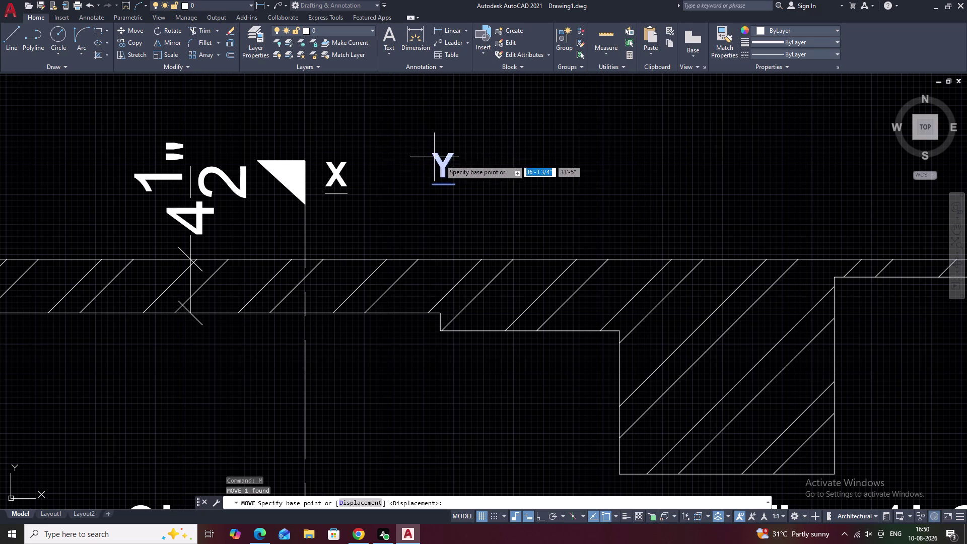
click(443, 166)
scroll(down, 3)
middle_drag(664, 193, 459, 174)
middle_drag(695, 183, 416, 154)
scroll(up, 3)
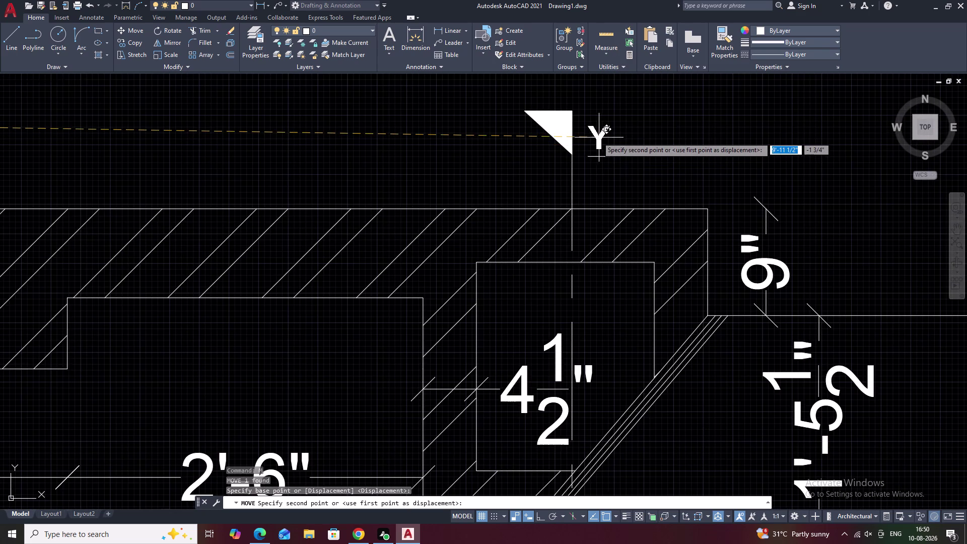
double_click(599, 129)
scroll(down, 3)
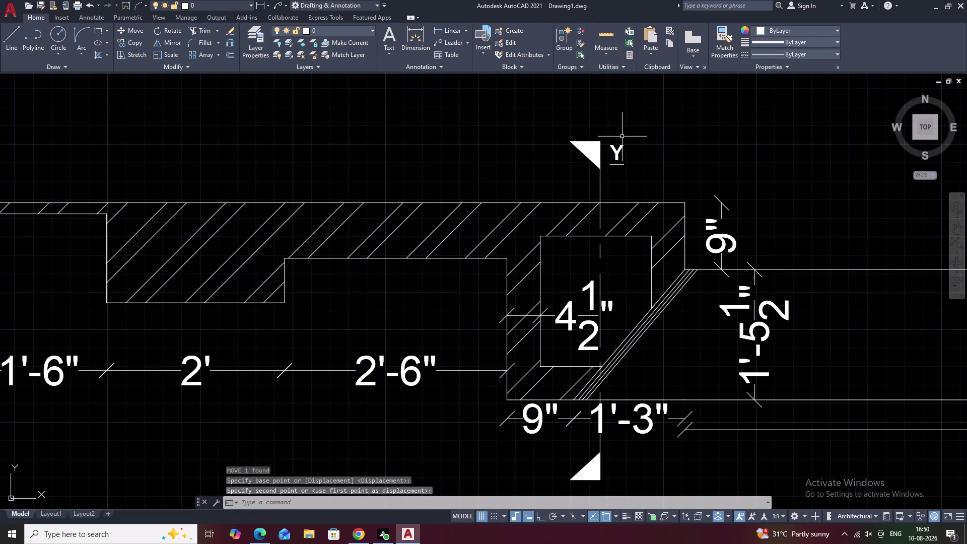
drag(622, 137, 624, 166)
text(C)
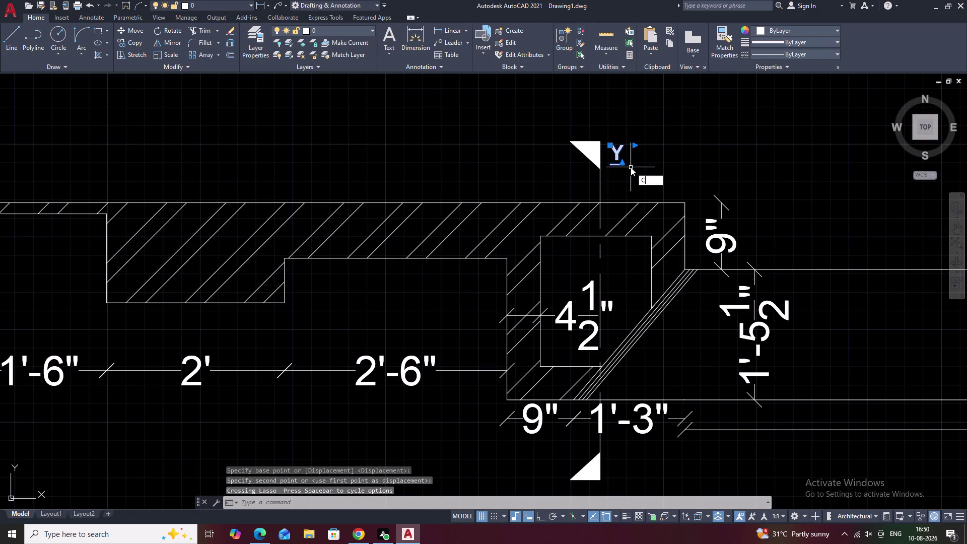
text(O)
key(space)
click(617, 152)
scroll(down, 3)
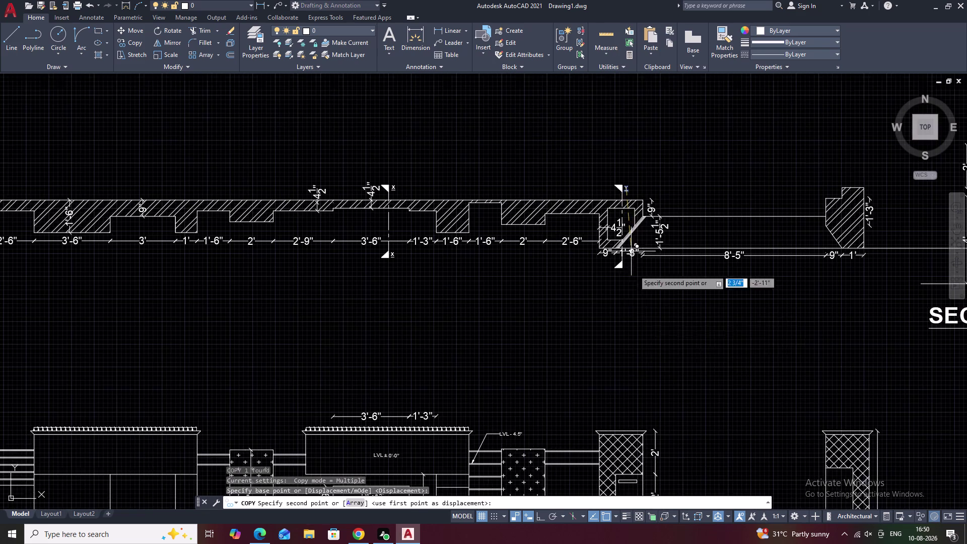
middle_drag(651, 354, 642, 273)
middle_drag(628, 198, 578, 290)
scroll(up, 3)
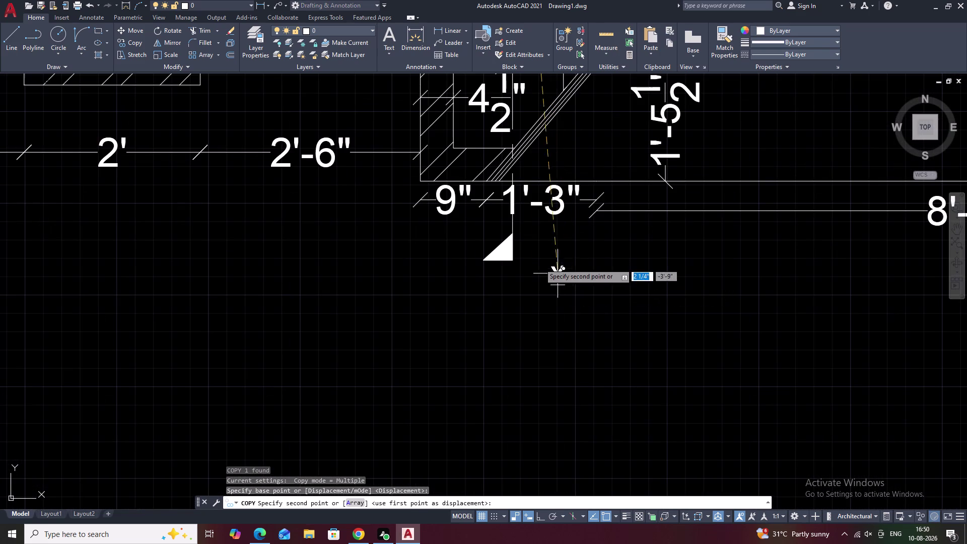
click(526, 245)
key(Escape)
scroll(down, 3)
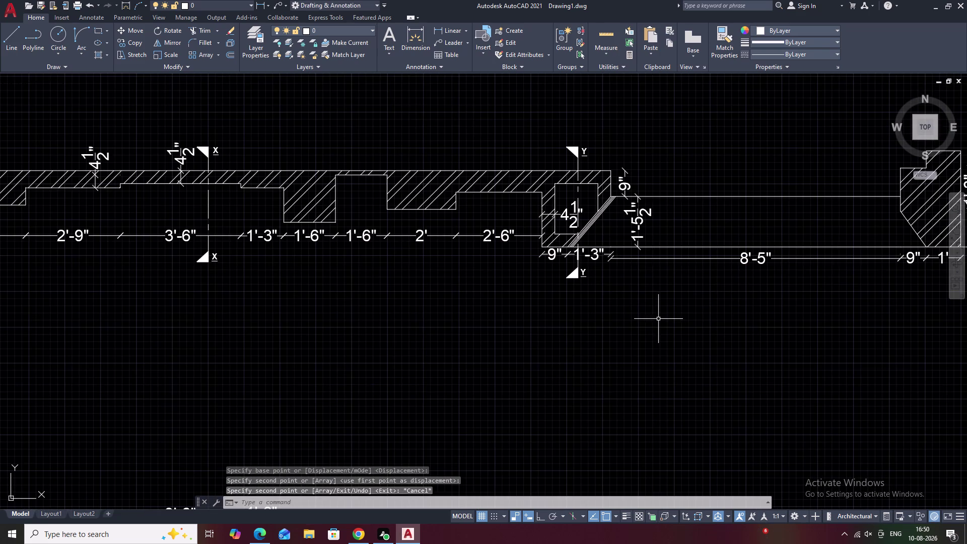
middle_drag(659, 319, 659, 330)
middle_drag(342, 364, 433, 386)
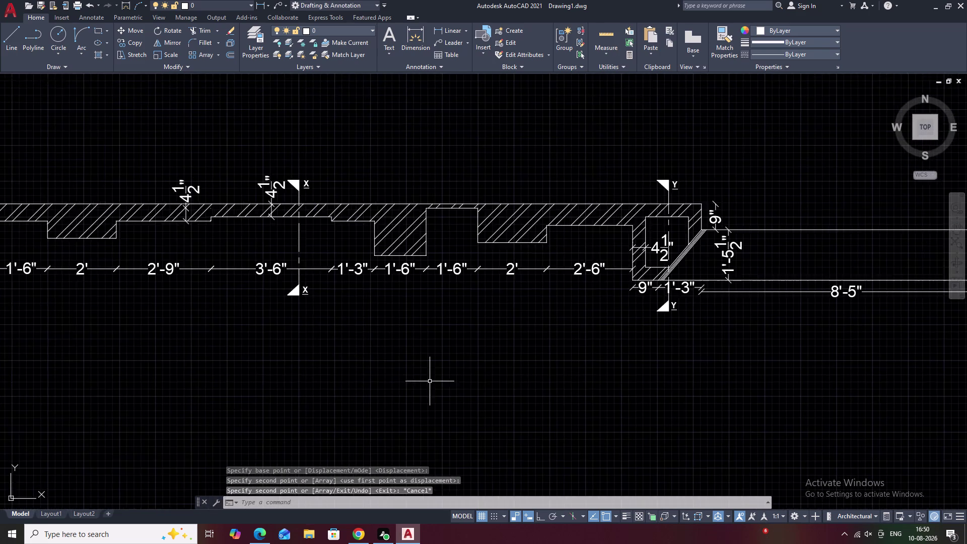
scroll(down, 3)
middle_drag(439, 378, 443, 311)
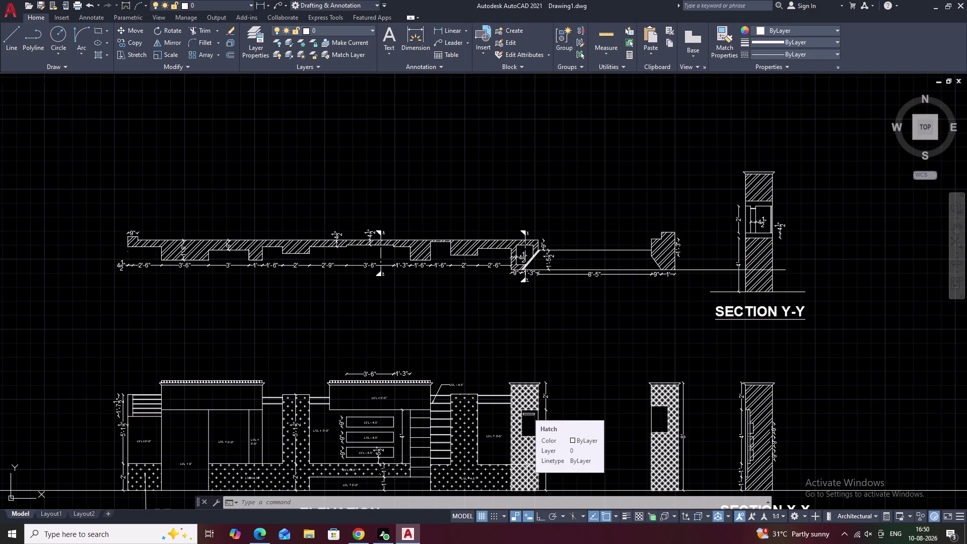
middle_drag(309, 467, 317, 352)
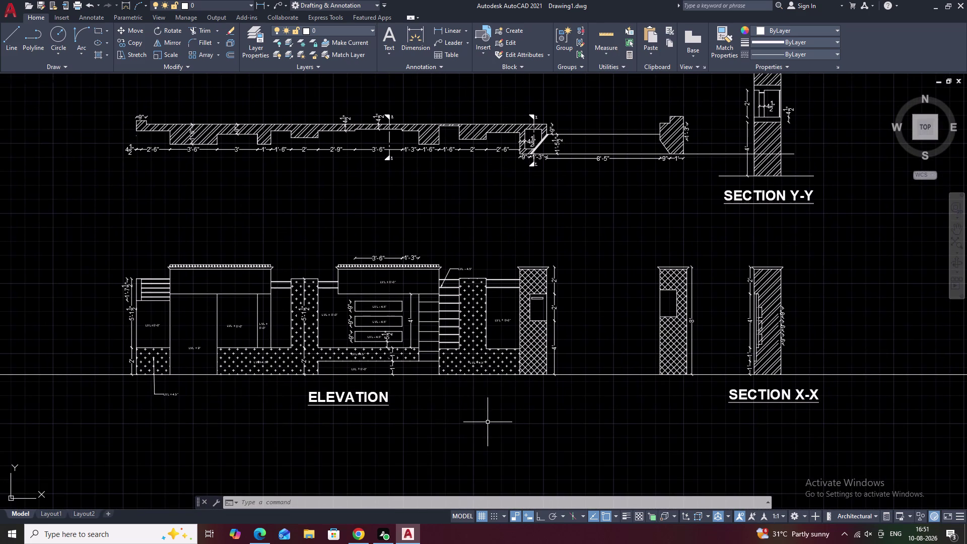
scroll(up, 3)
scroll(up, 3)
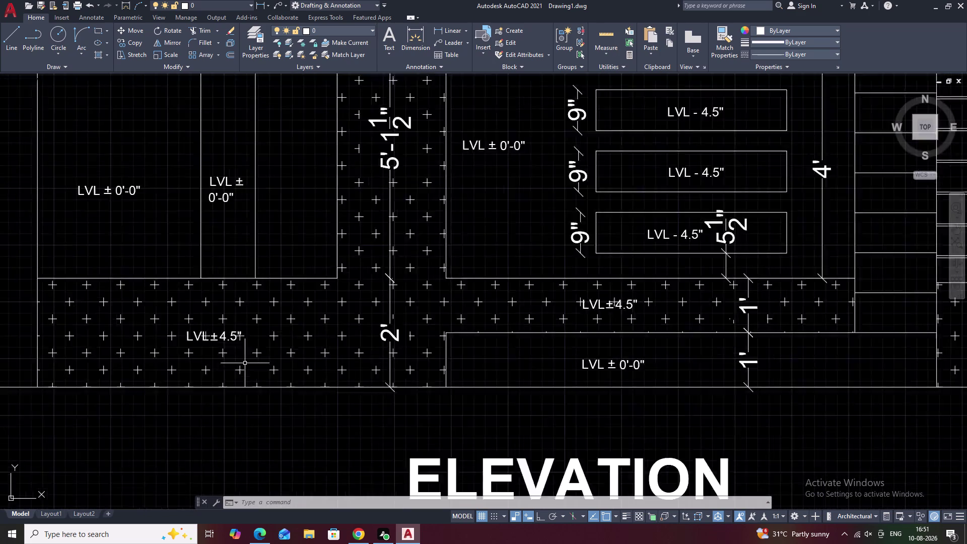
middle_drag(189, 349, 332, 386)
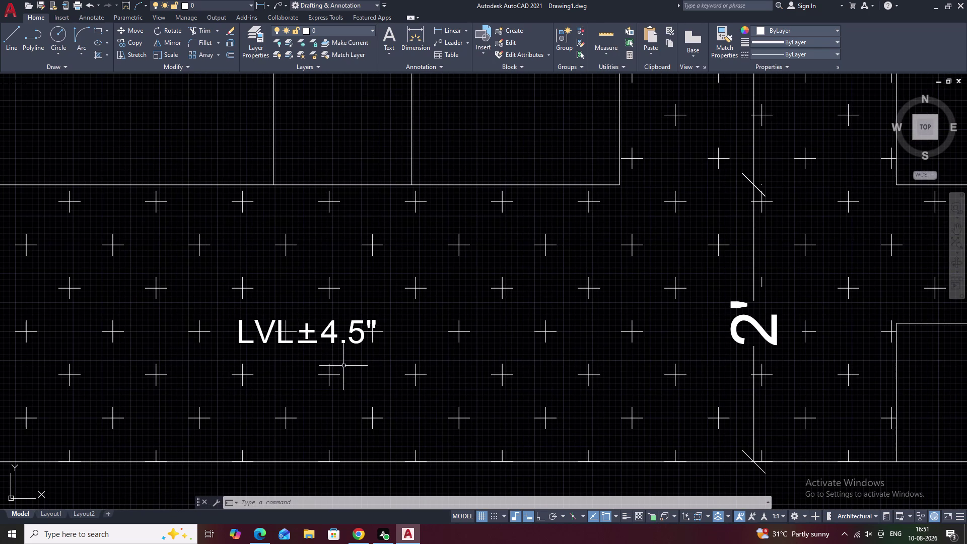
right_click(335, 335)
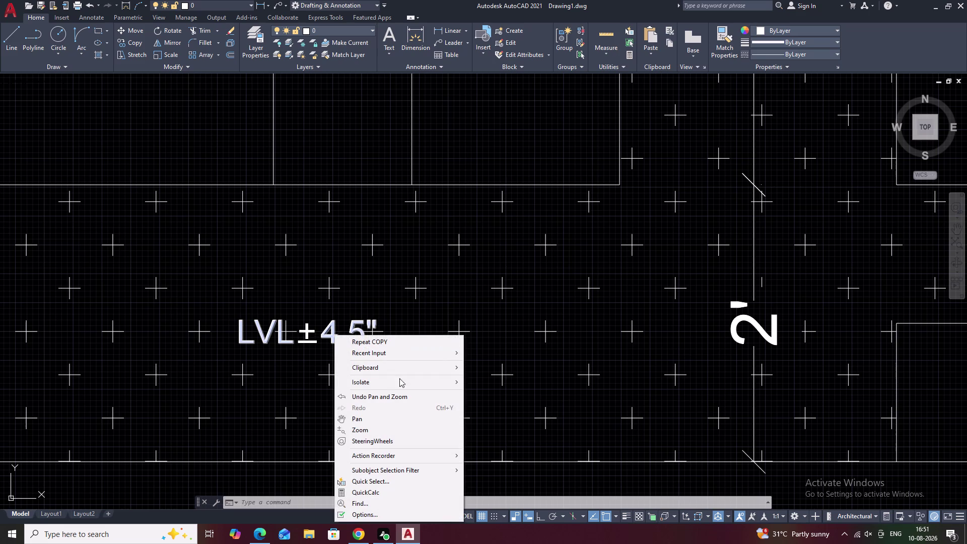
key(Escape)
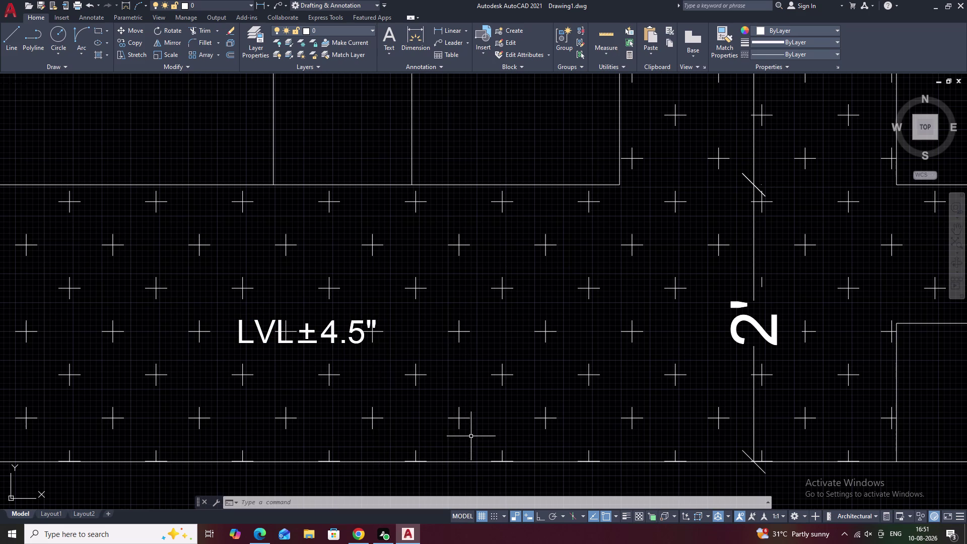
right_click(412, 288)
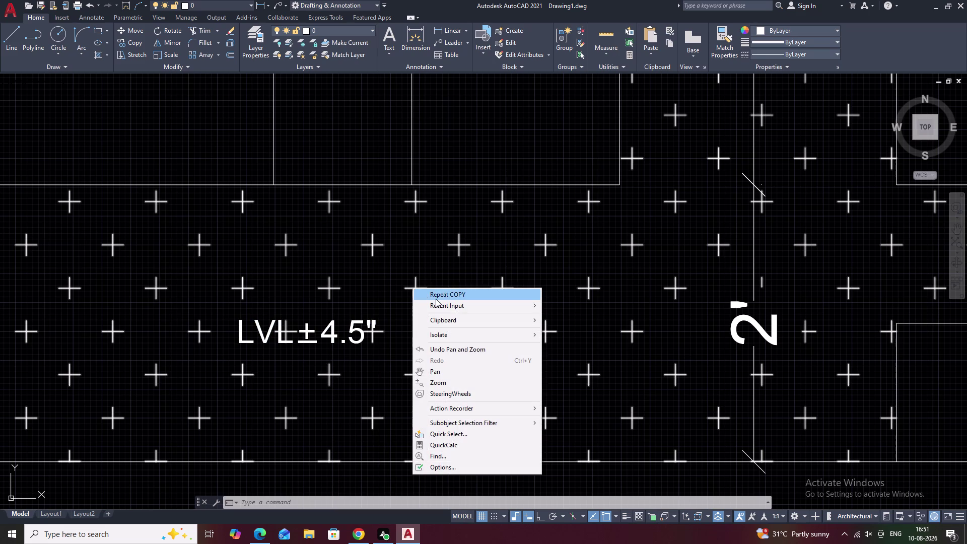
click(436, 298)
key(Escape)
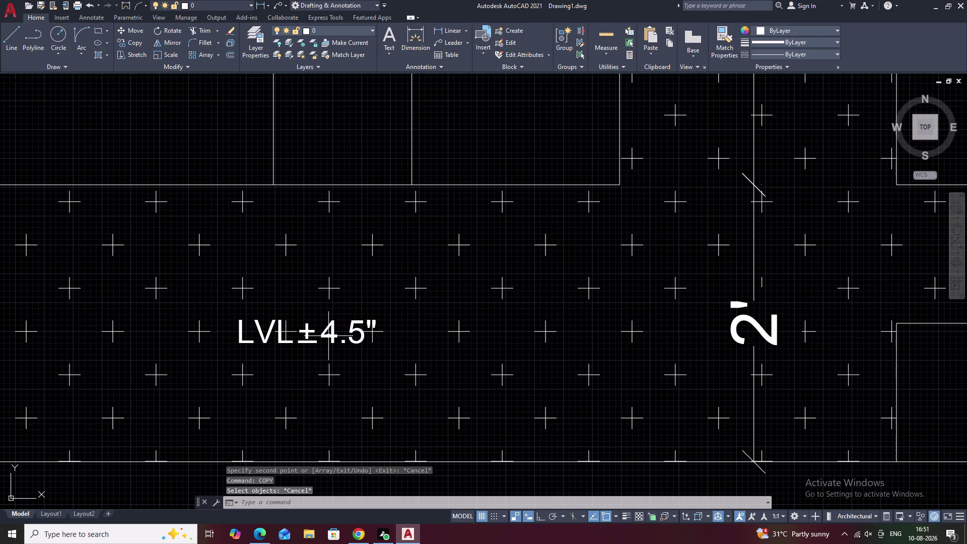
right_click(330, 337)
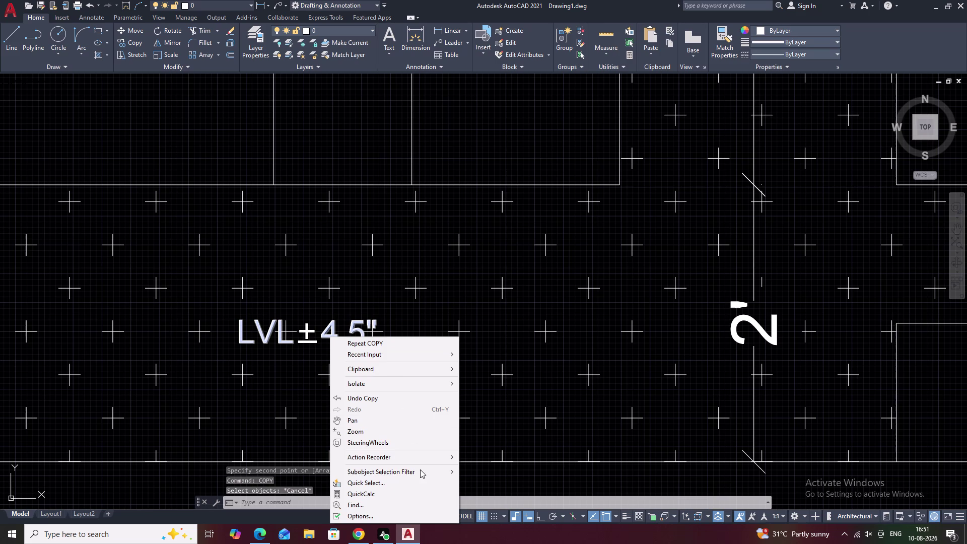
key(Escape)
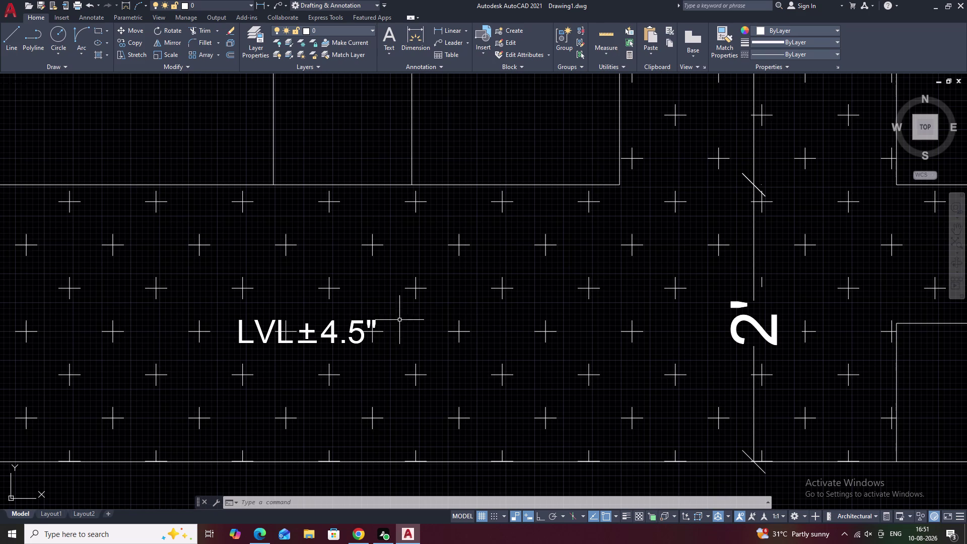
scroll(up, 3)
scroll(up, 3)
scroll(down, 3)
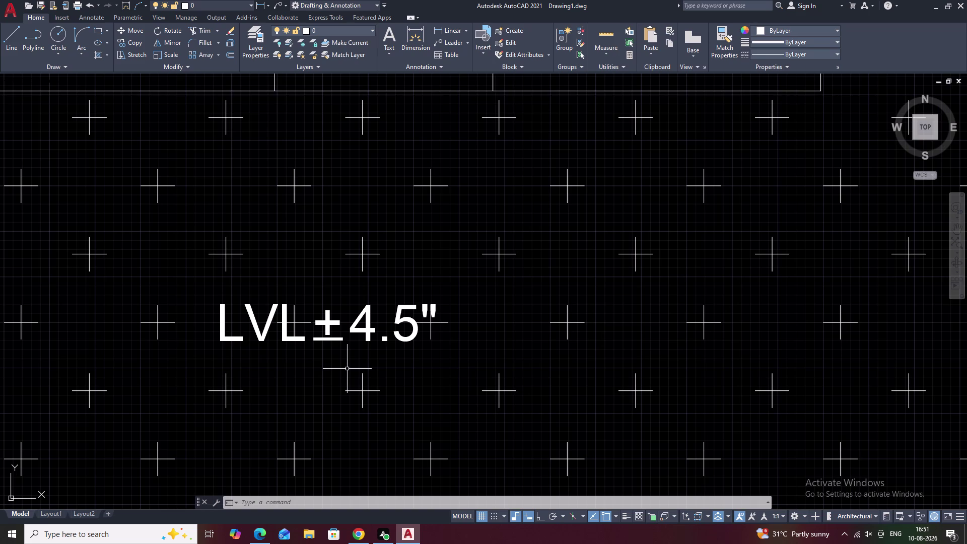
middle_click(530, 323)
scroll(down, 3)
middle_drag(606, 304, 559, 349)
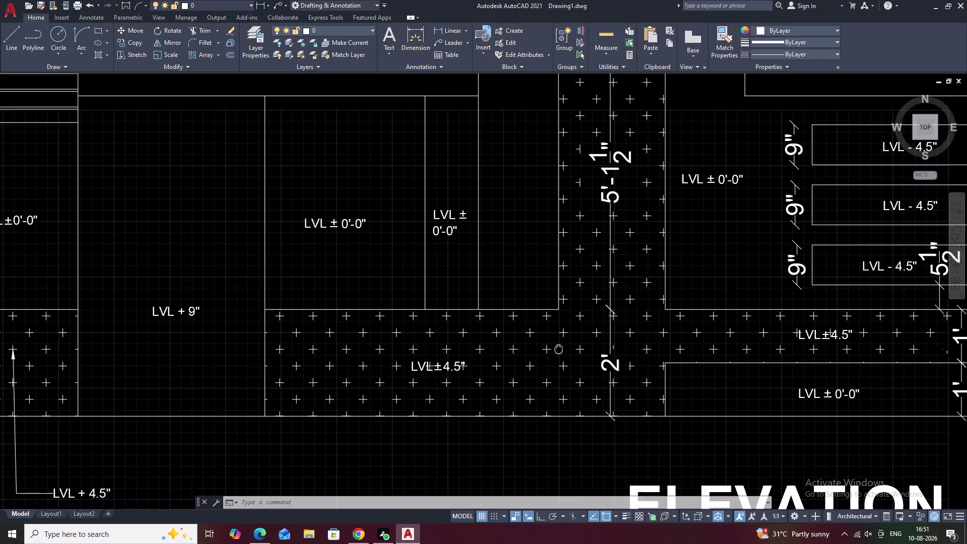
middle_drag(607, 252, 578, 298)
scroll(up, 3)
scroll(down, 3)
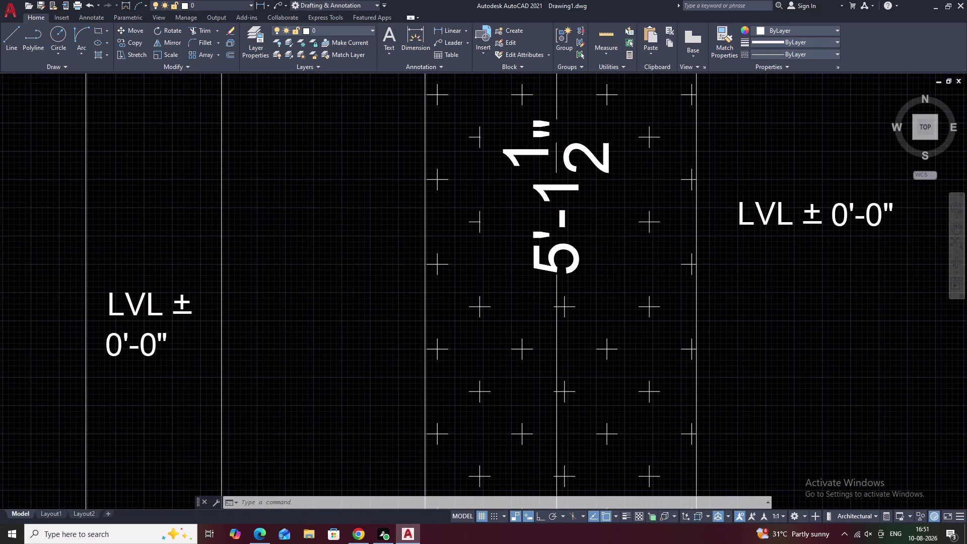
scroll(up, 3)
scroll(up, 3)
middle_drag(395, 332, 409, 332)
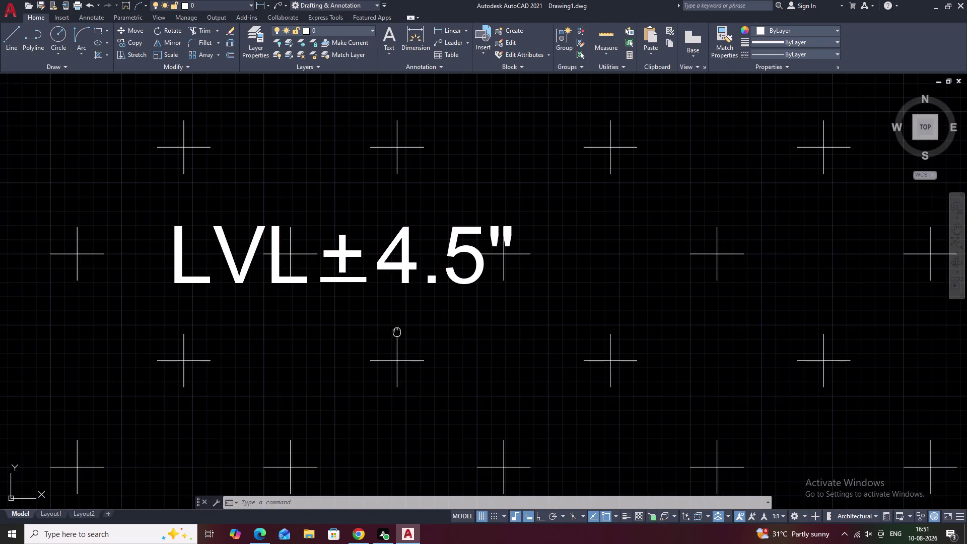
middle_drag(409, 332, 589, 361)
scroll(up, 3)
middle_drag(494, 351, 588, 362)
key(Escape)
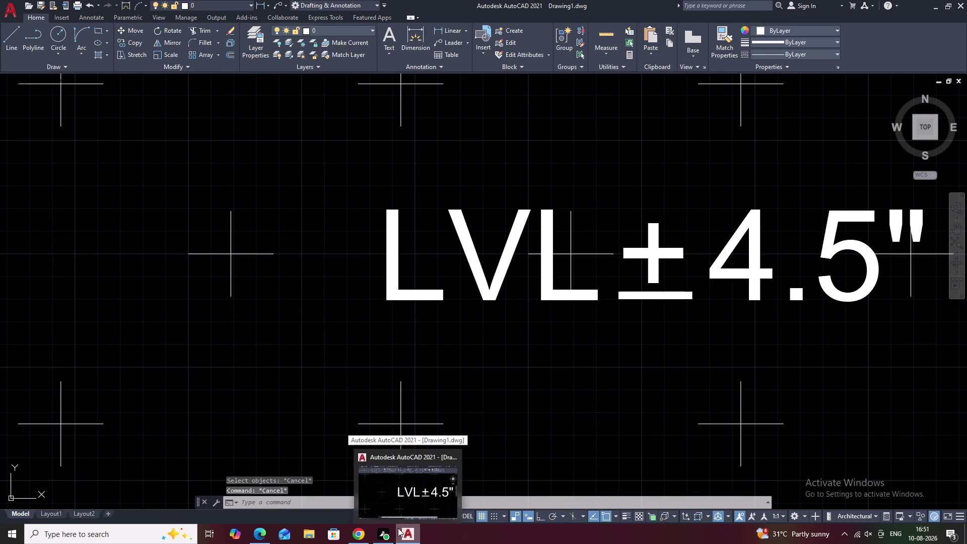
scroll(down, 3)
middle_drag(660, 360, 582, 366)
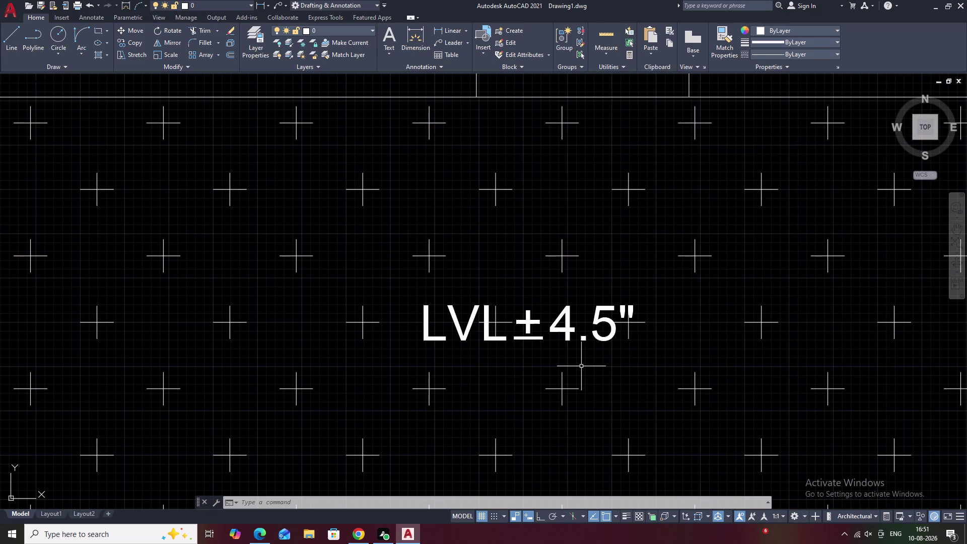
scroll(down, 3)
scroll(down, 3)
middle_drag(616, 286, 432, 330)
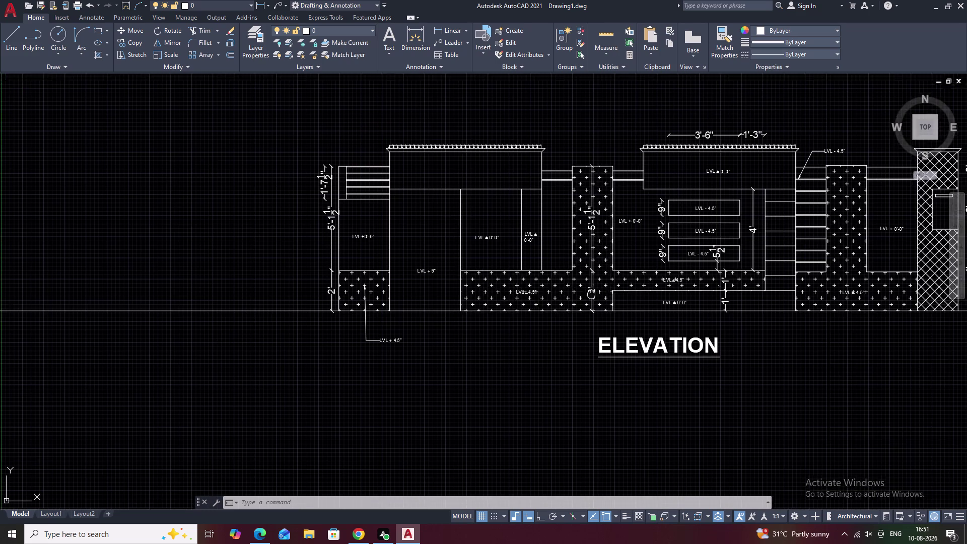
Frame the drawings so the plan and SECTION Y-Y are in view.
middle_drag(432, 330, 427, 333)
scroll(down, 3)
middle_click(460, 340)
middle_drag(623, 231, 498, 284)
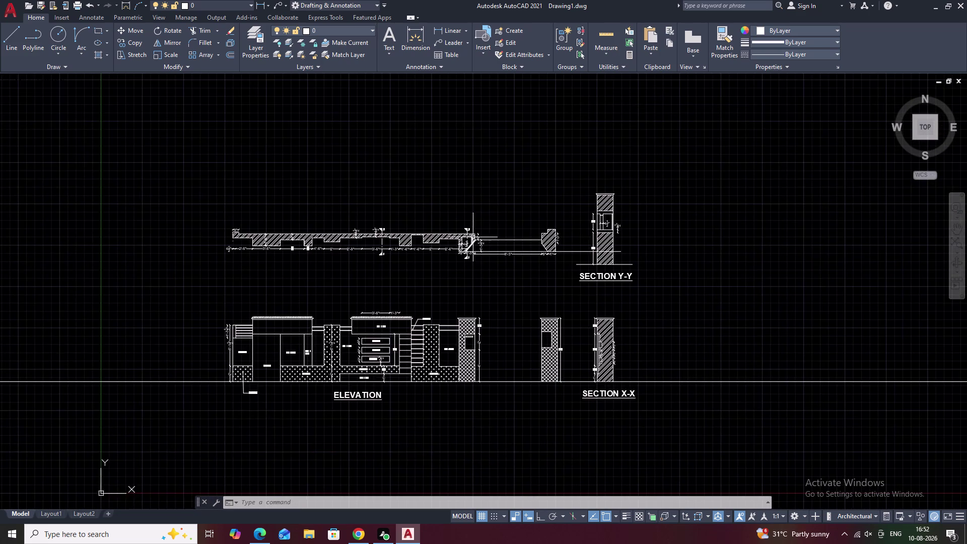
scroll(up, 3)
scroll(down, 3)
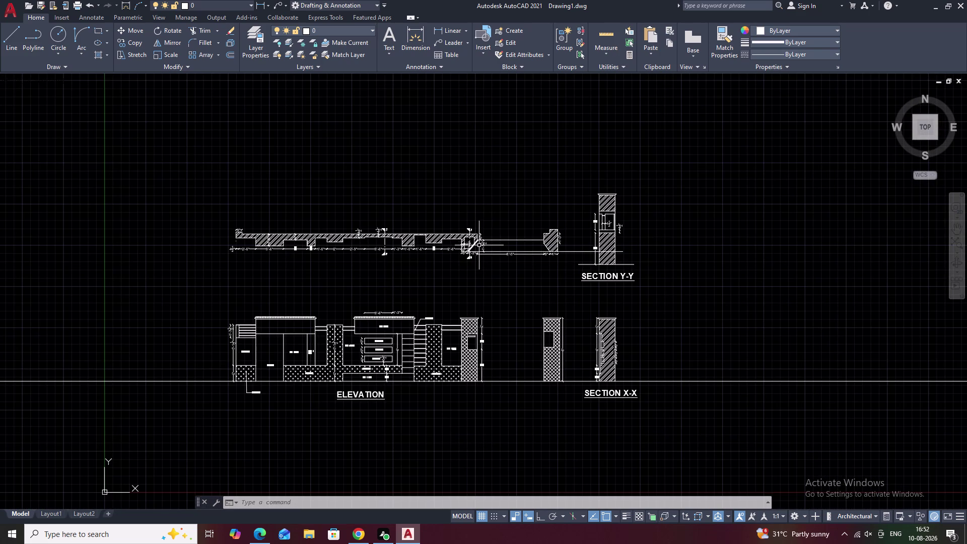
middle_drag(469, 212, 569, 232)
scroll(up, 3)
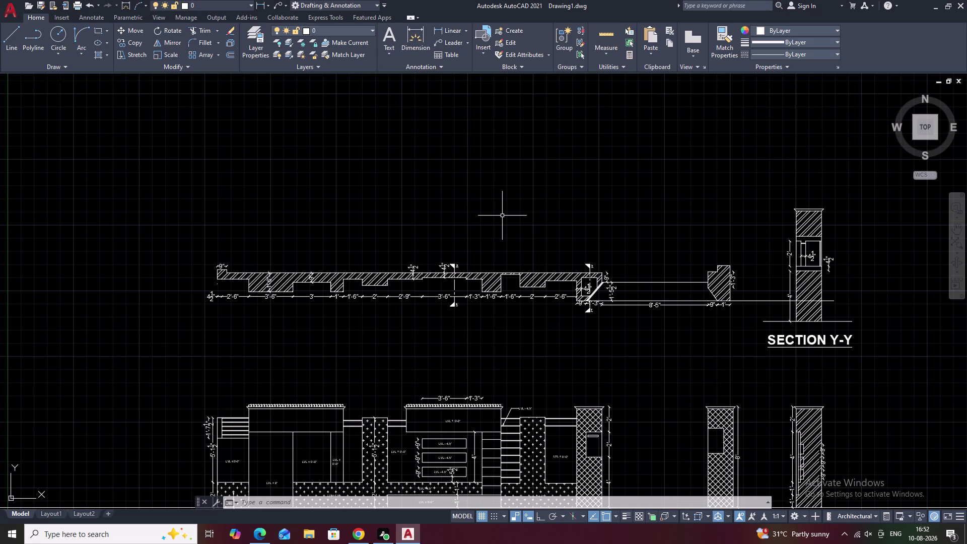
Make the Standard text style current with a 0'-10" text height.
text(ST)
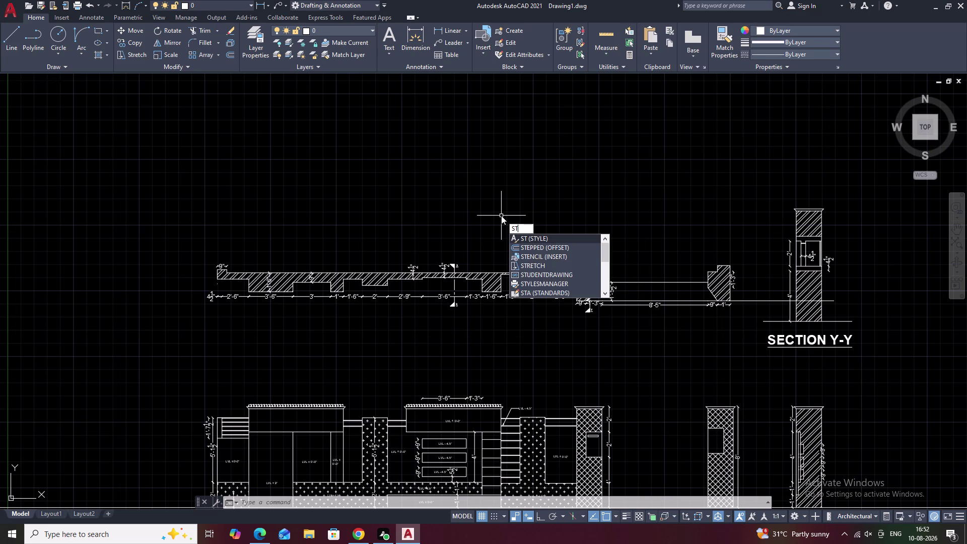
key(u)
key(BackSpace)
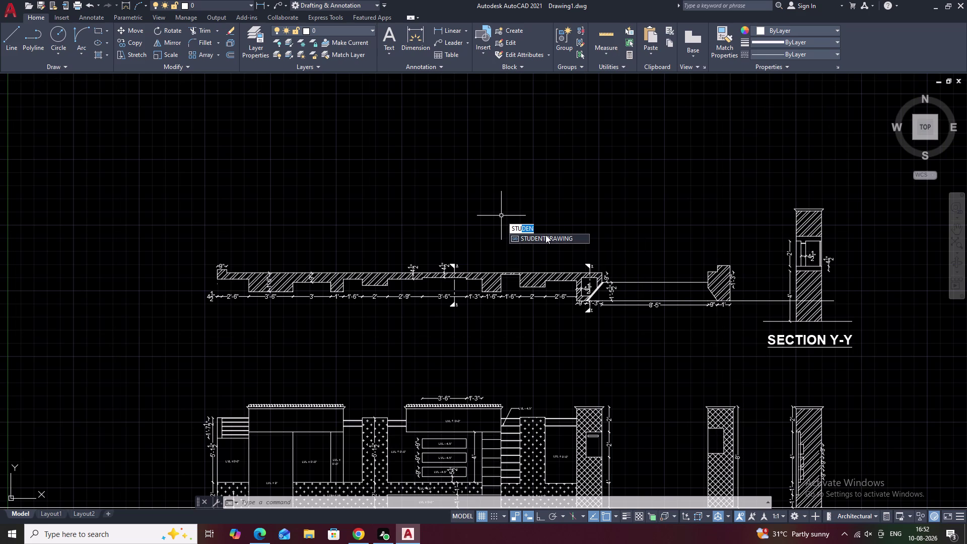
text(Y)
key(space)
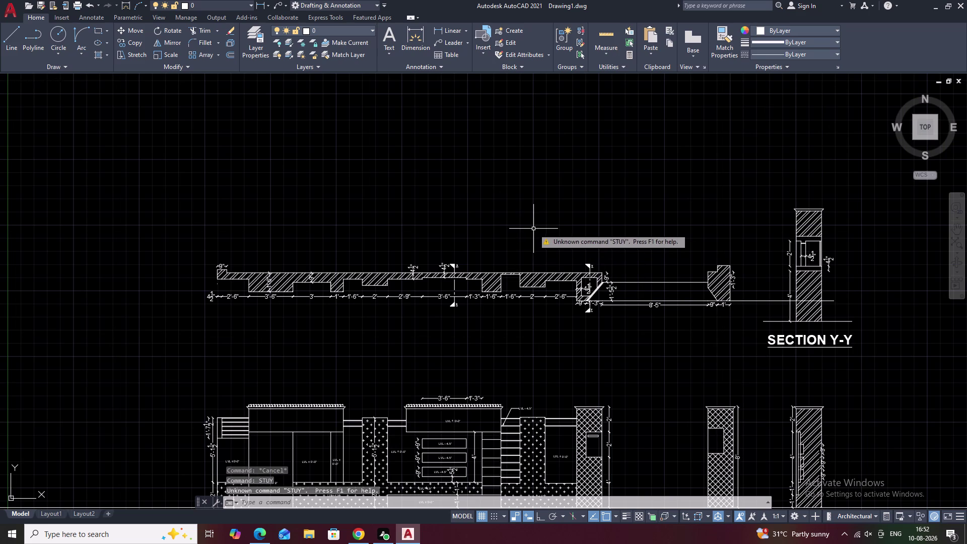
key(Escape)
text(STY)
key(space)
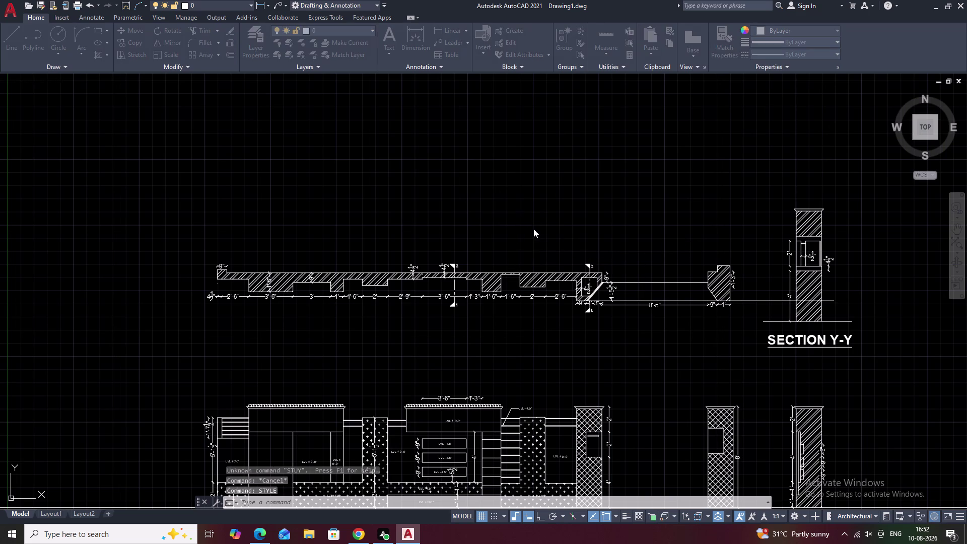
click(363, 221)
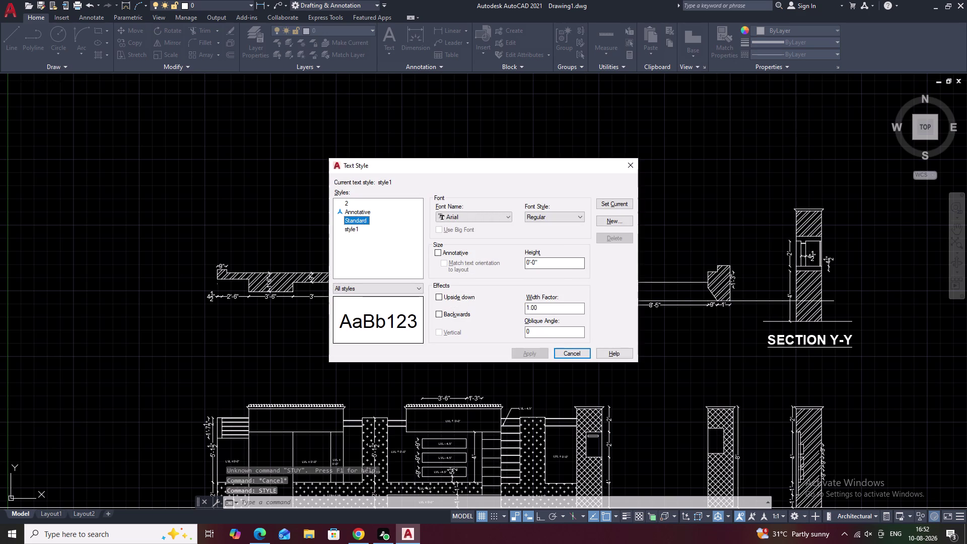
click(563, 263)
drag(560, 264, 509, 266)
click(508, 265)
key(BackSpace)
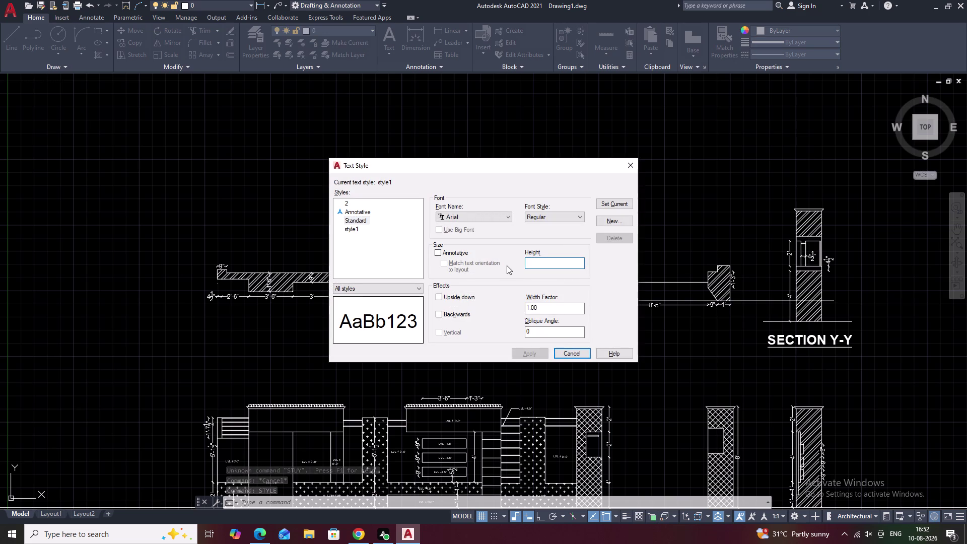
text(10)
click(615, 205)
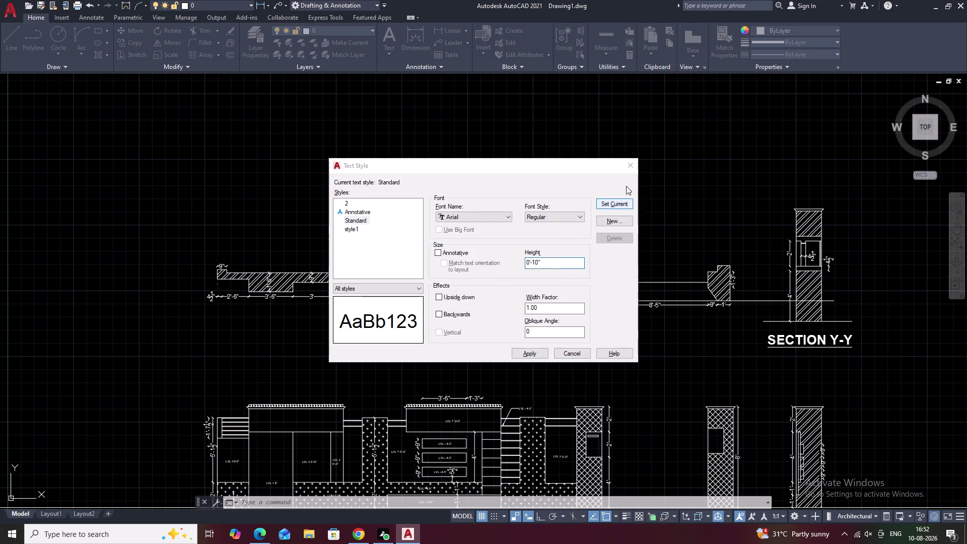
click(485, 287)
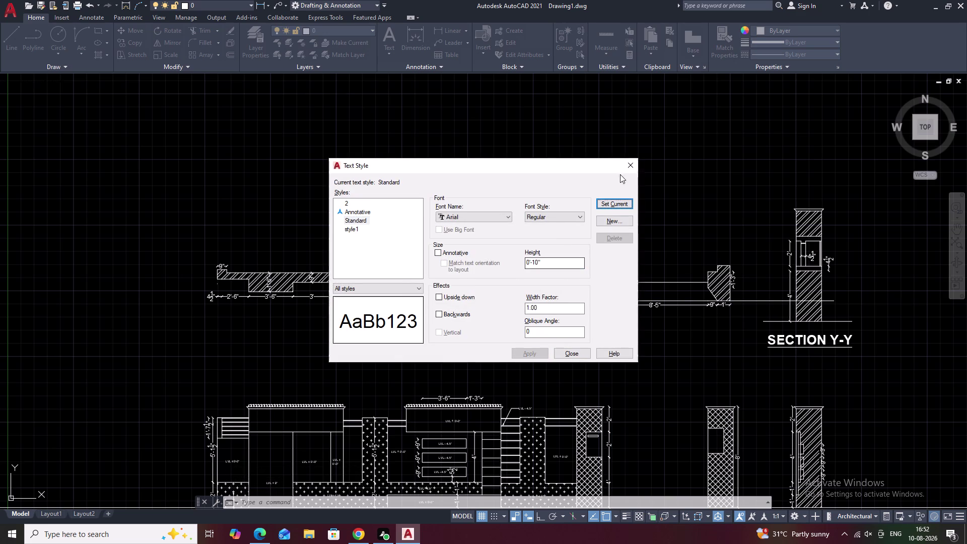
click(631, 168)
key(t)
key(space)
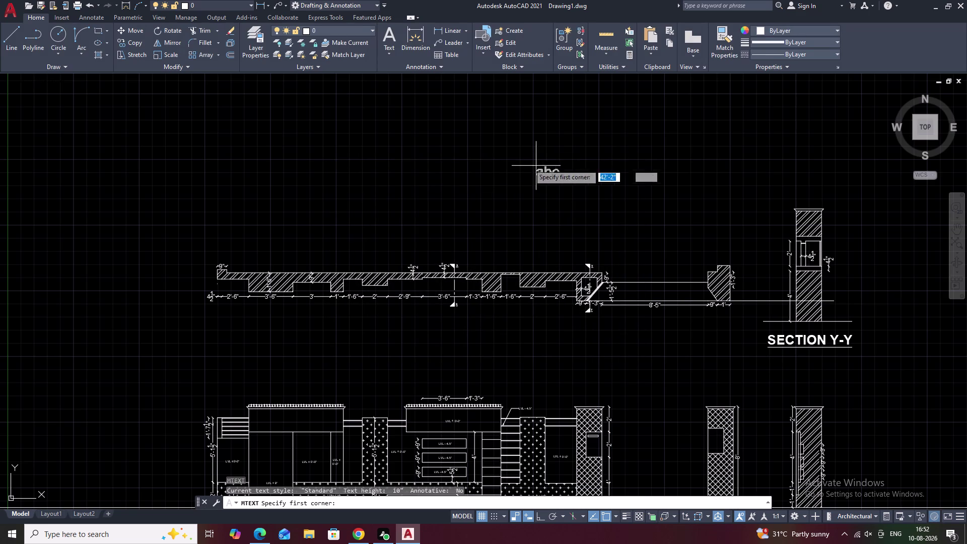
Type the title BOUNDARY WALL DESIGN in a text box above the plan.
click(322, 146)
click(670, 178)
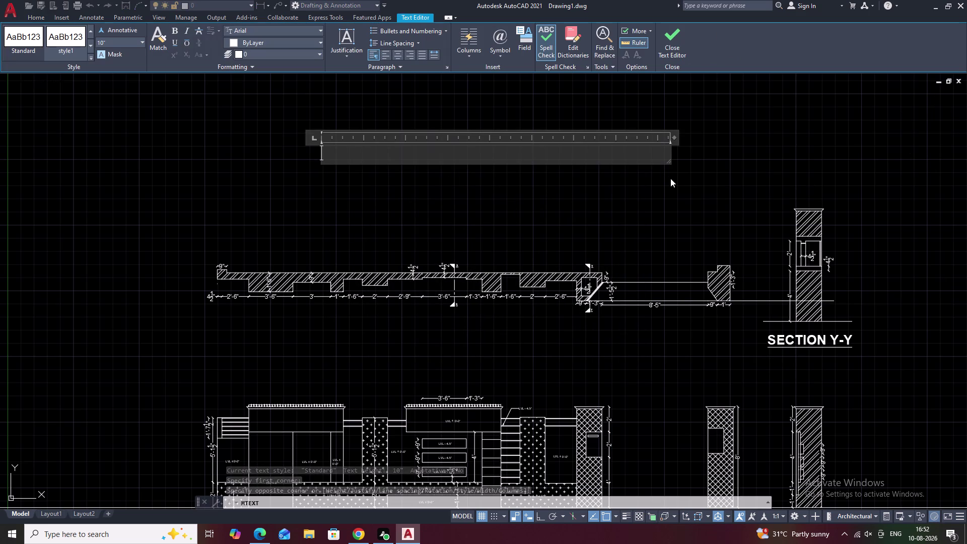
key(b)
text(OU)
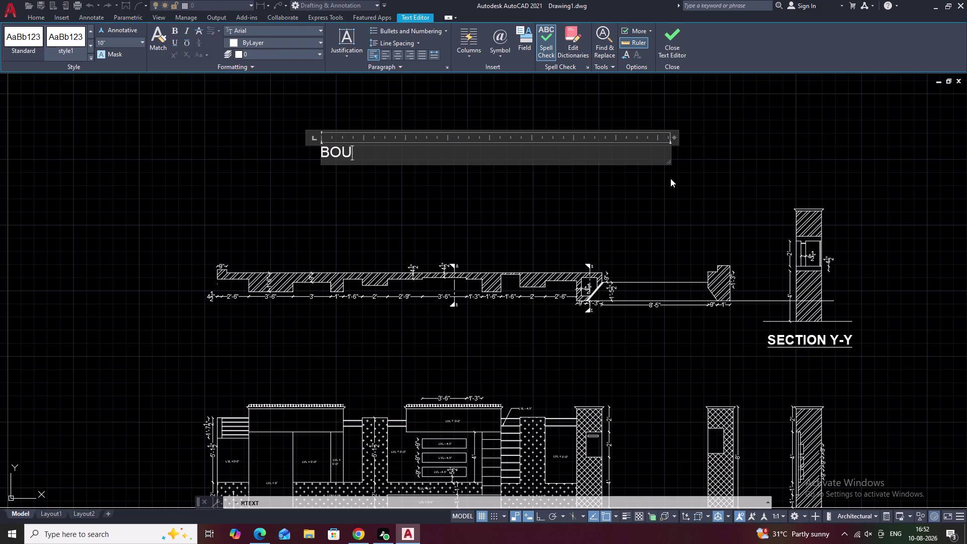
text(M)
key(BackSpace)
key(n)
text(DA)
key(r)
text(Y EA)
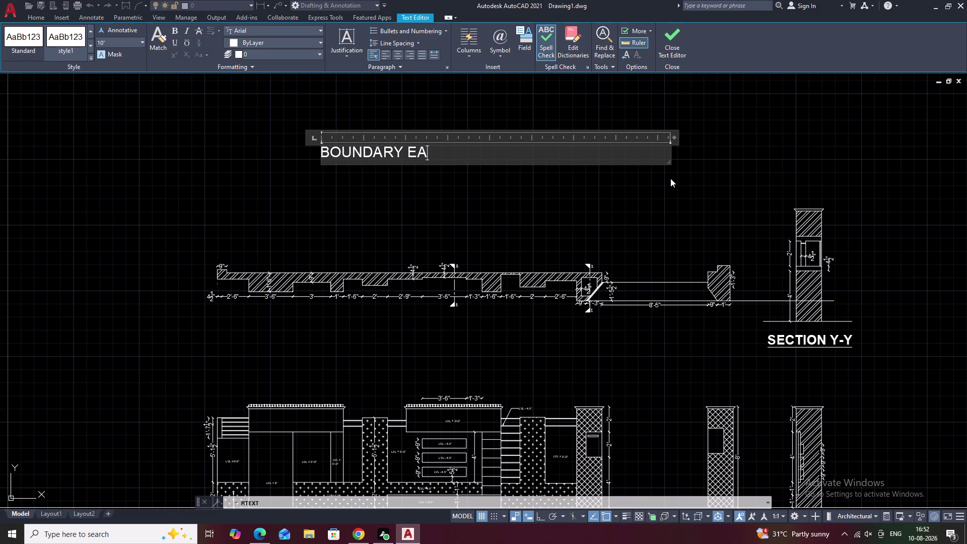
key(BackSpace)
key(BackSpace)
text(WALL)
key(space)
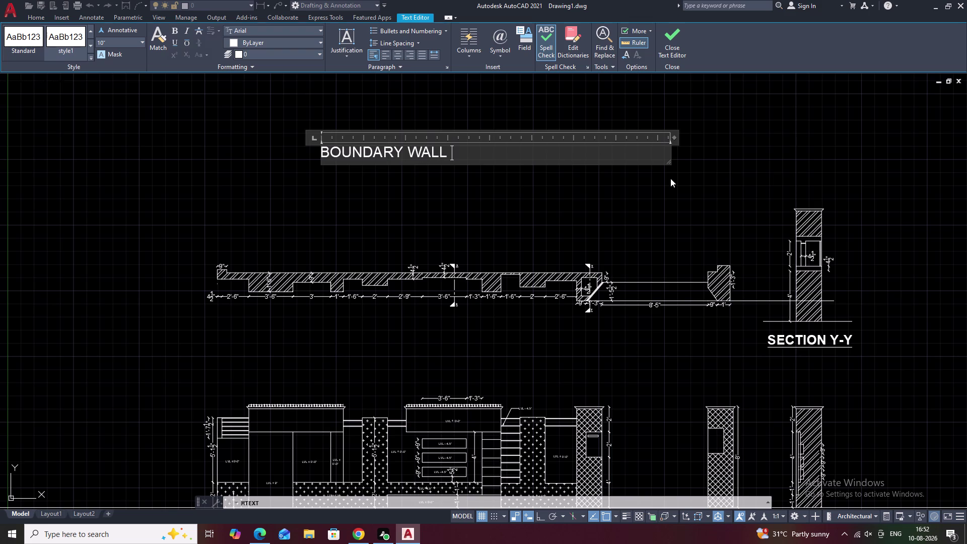
text(DESIG)
text(N)
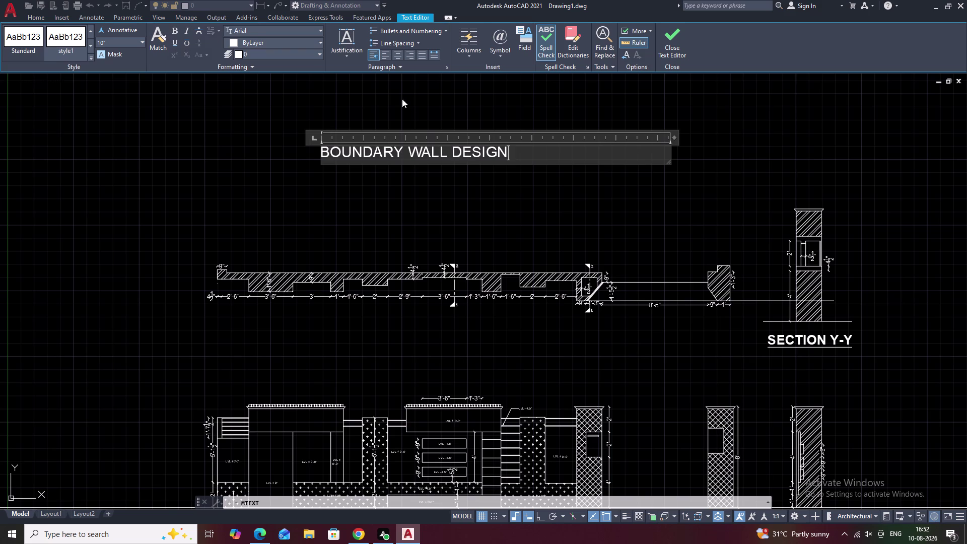
Centre the title and make it bold and underlined.
click(396, 53)
drag(616, 152, 554, 149)
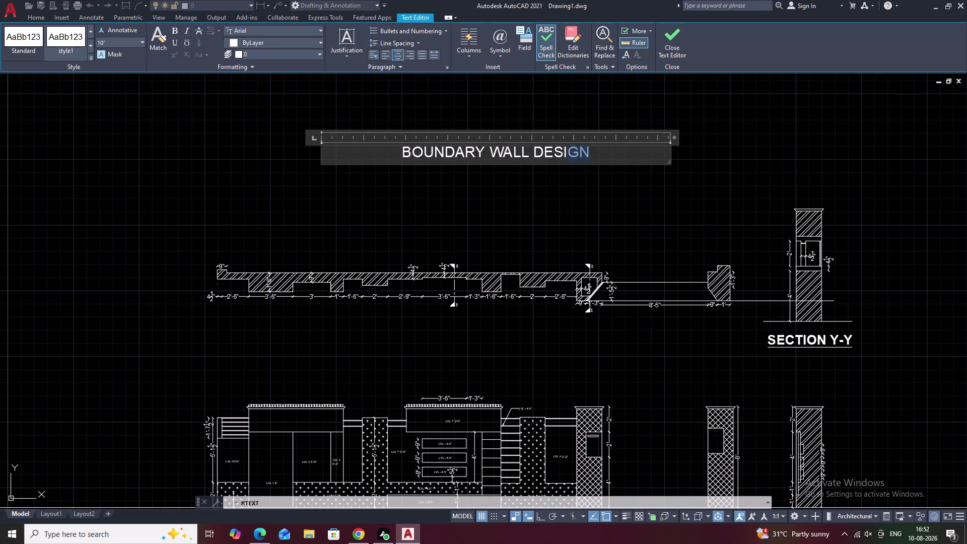
drag(554, 149, 386, 150)
click(172, 27)
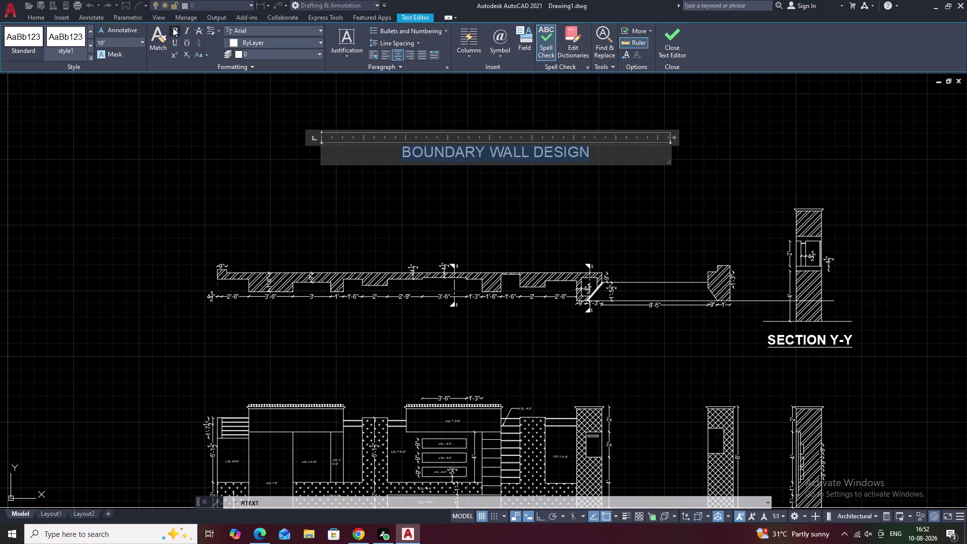
click(176, 41)
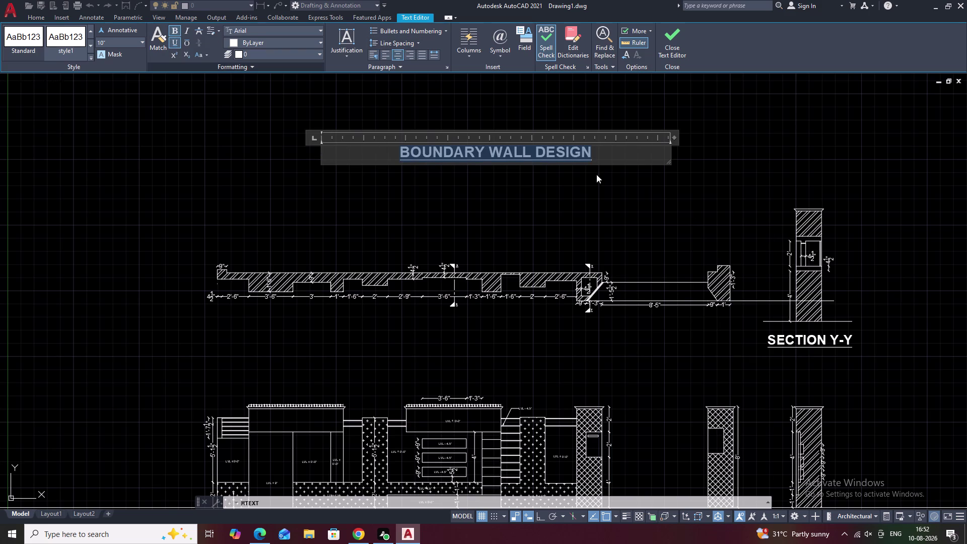
click(590, 215)
drag(606, 135, 568, 126)
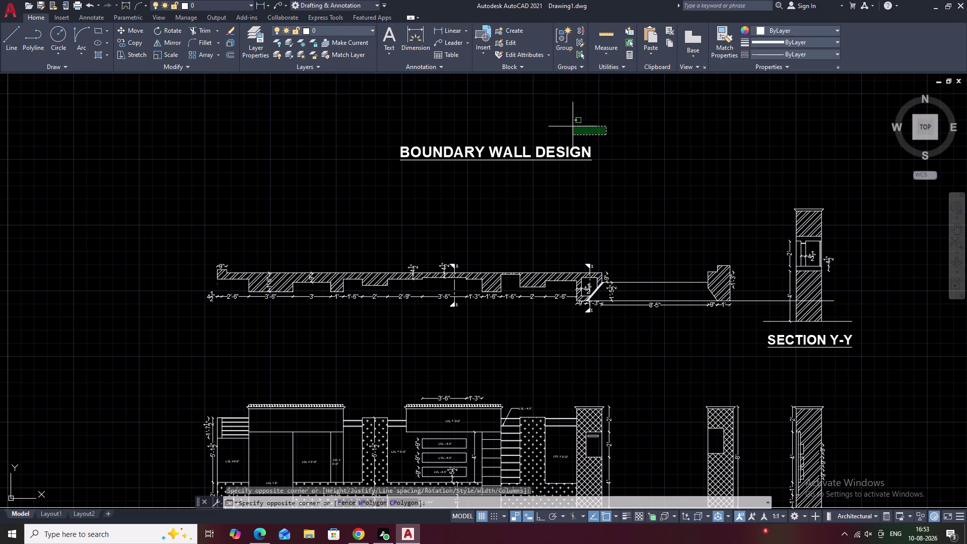
Move the BOUNDARY WALL DESIGN title slightly lower toward the plan.
drag(567, 125, 421, 196)
text(M)
key(space)
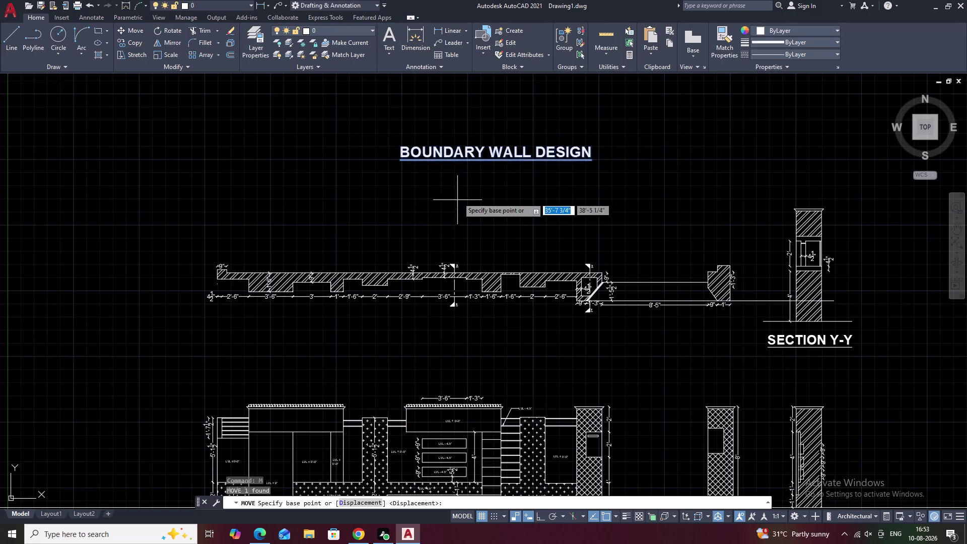
click(480, 152)
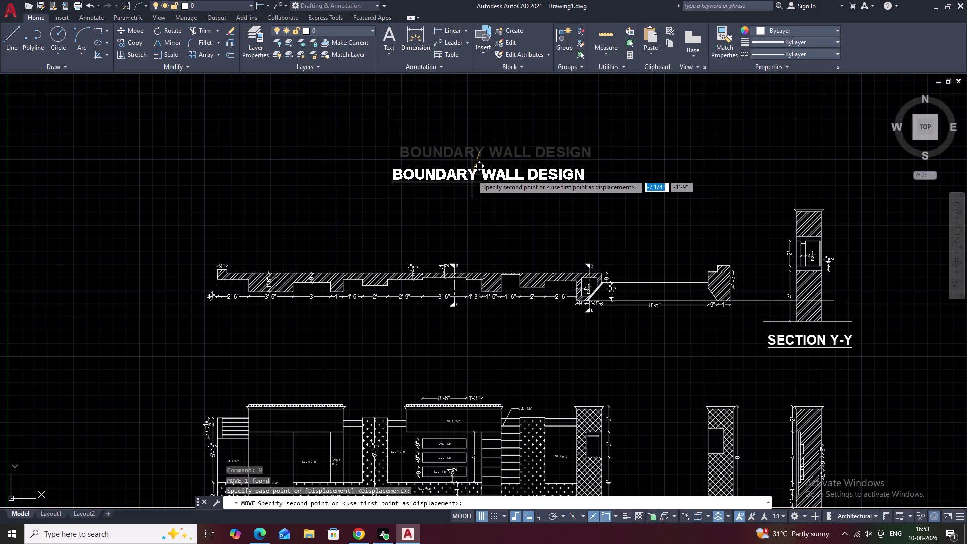
click(479, 177)
Pan and zoom to centre the whole layout in view.
scroll(down, 3)
middle_drag(732, 255, 690, 249)
scroll(up, 3)
middle_drag(655, 242, 684, 248)
scroll(up, 3)
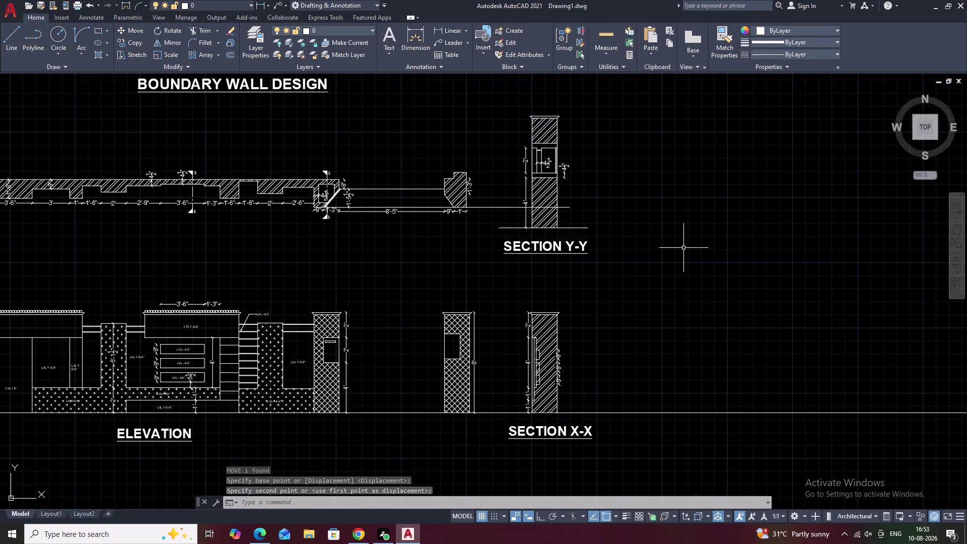
middle_drag(684, 247, 767, 264)
middle_drag(753, 263, 848, 266)
middle_drag(846, 266, 849, 275)
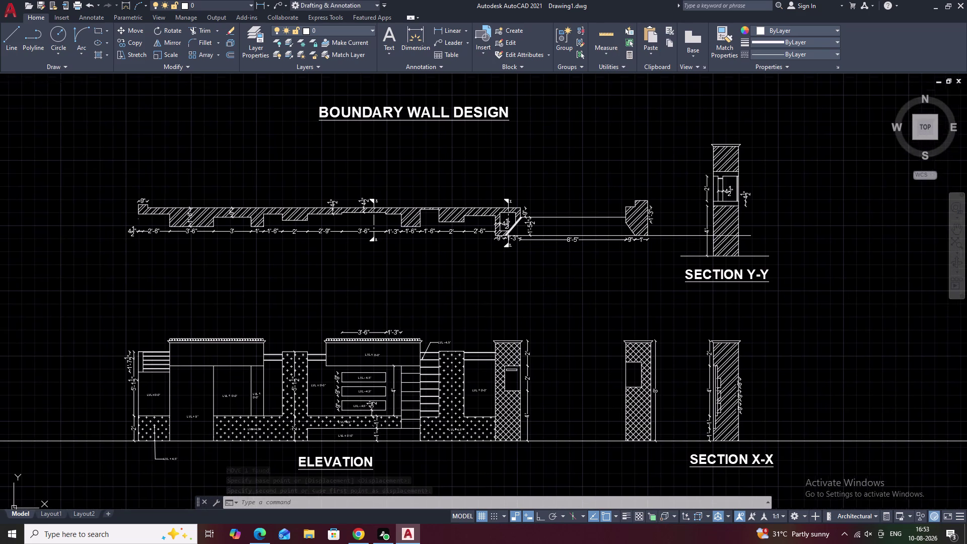
middle_drag(849, 275, 869, 270)
key(Escape)
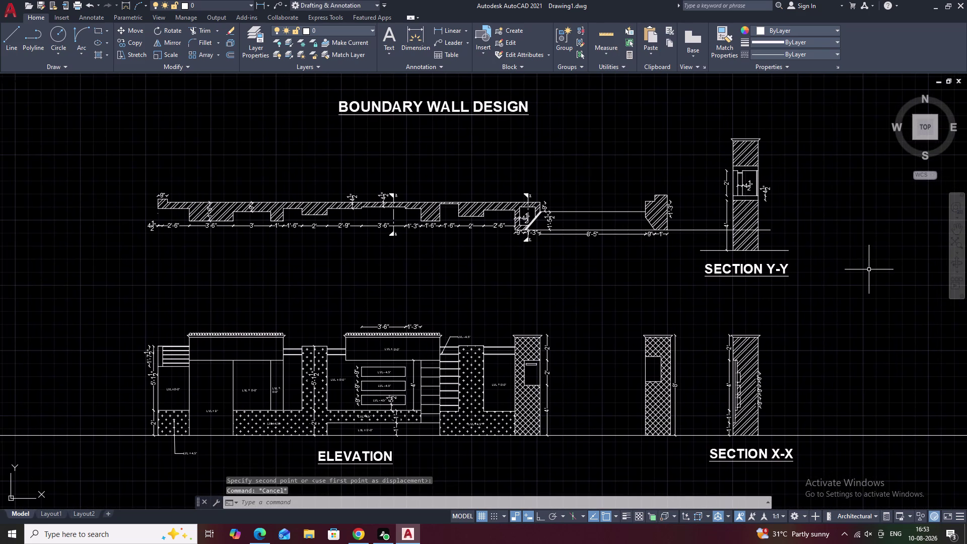
key(space)
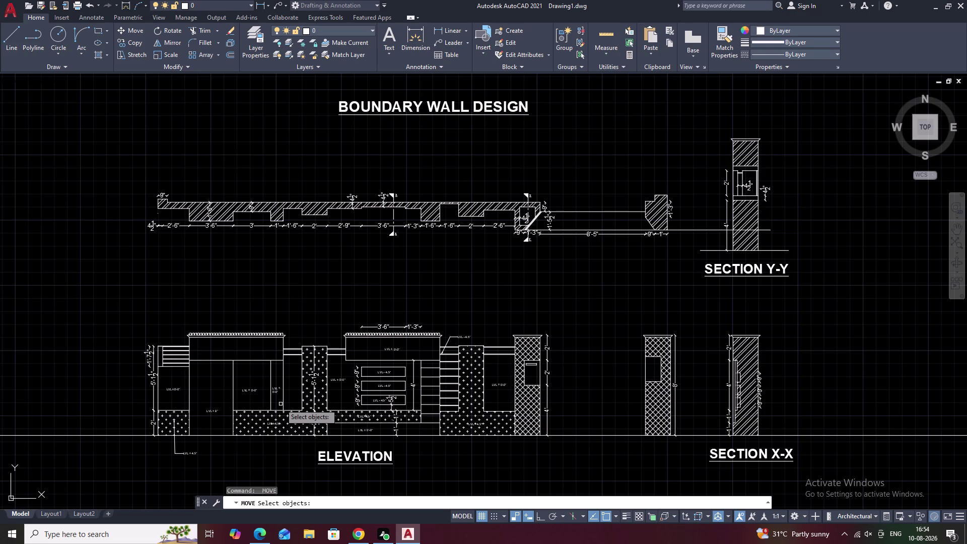
Start the TEXTMASK command after cancelling a mistyped MAS entry.
text(MA)
text(S)
key(Escape)
key(Escape)
text(MA)
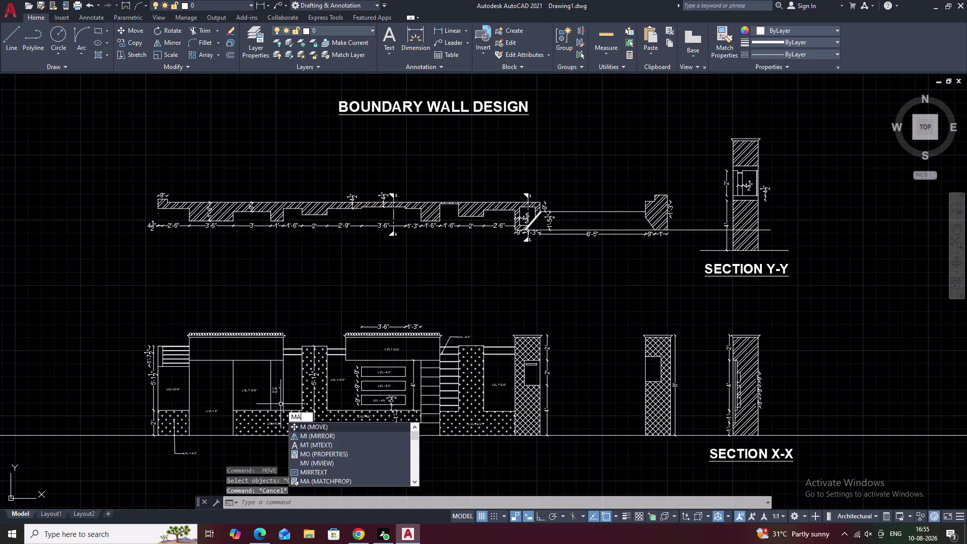
text(S)
key(l)
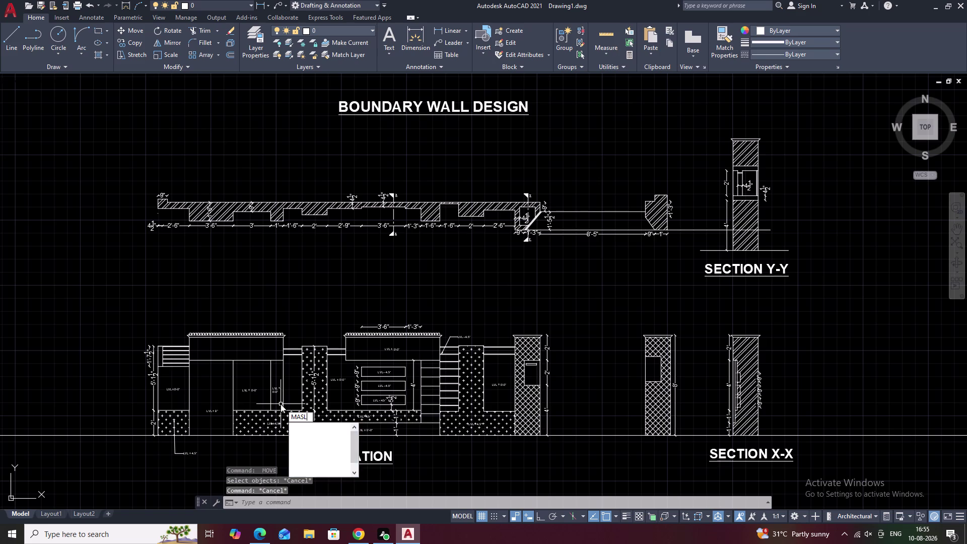
key(BackSpace)
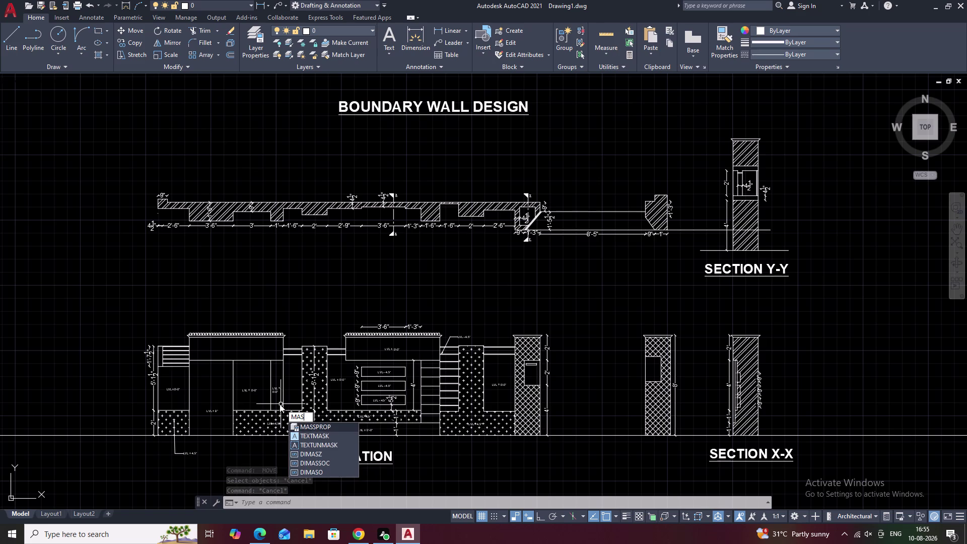
key(k)
key(space)
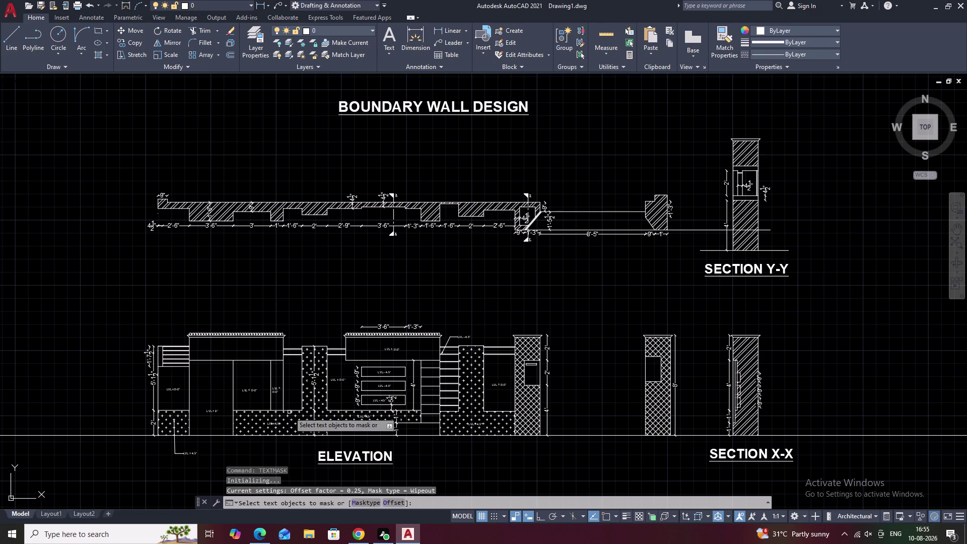
Mask the LVL ± 4.5" label with a wipeout, then begin undoing it.
scroll(up, 3)
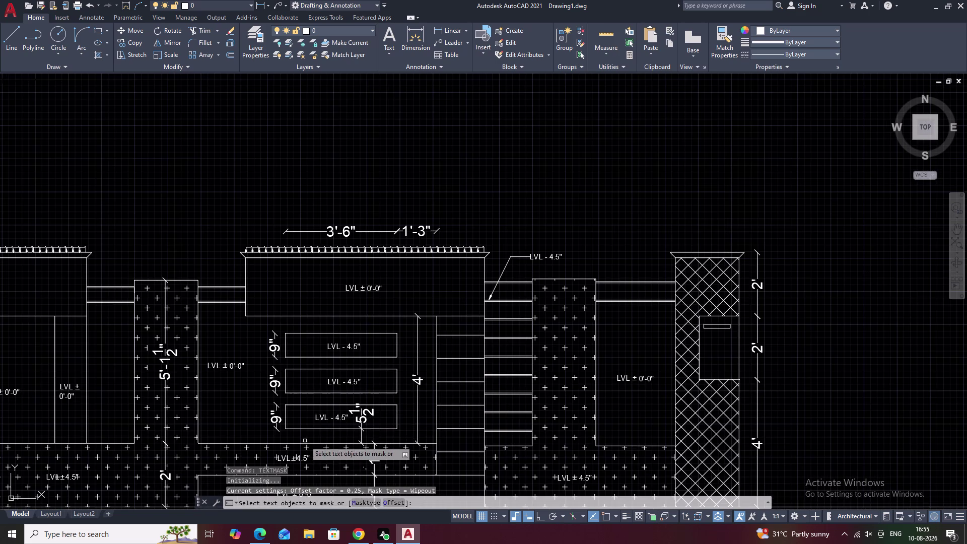
middle_drag(304, 439, 324, 364)
scroll(up, 3)
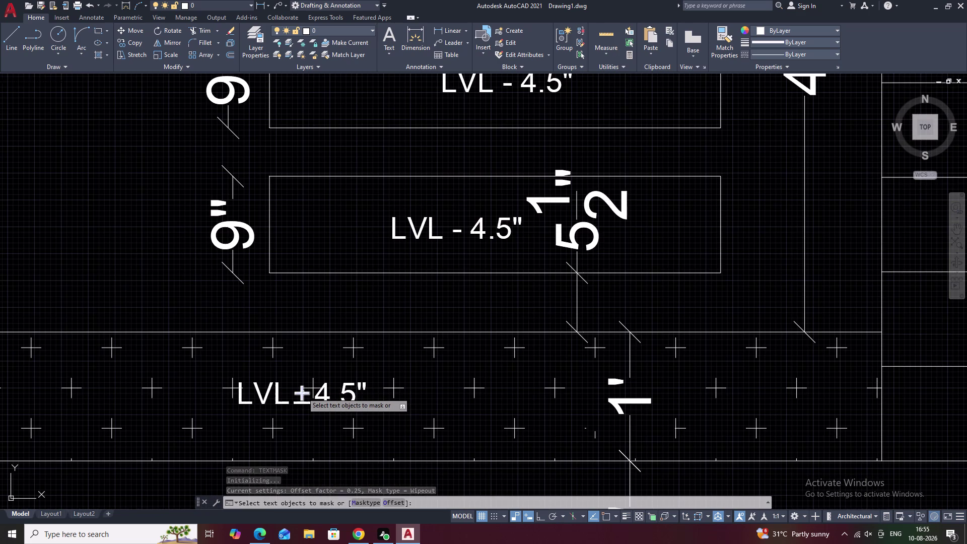
click(302, 392)
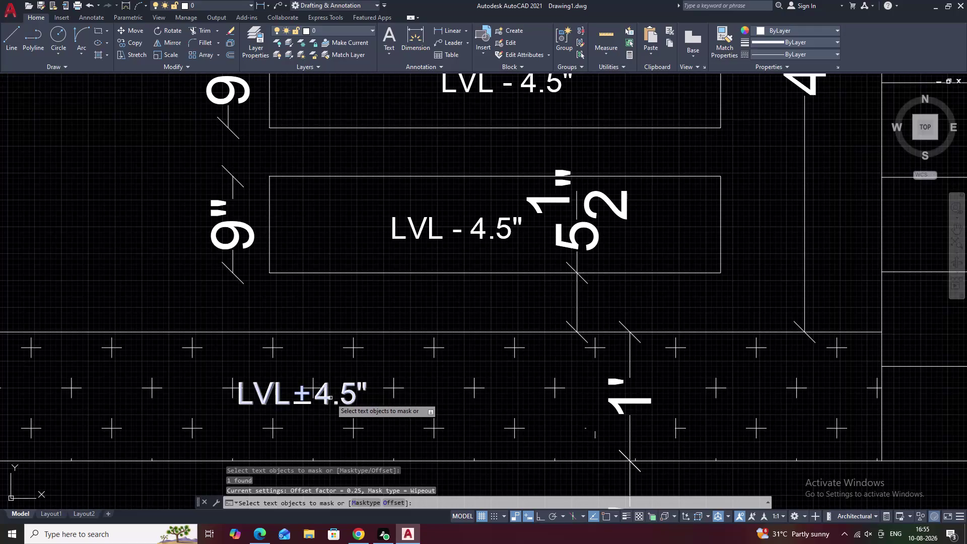
click(328, 398)
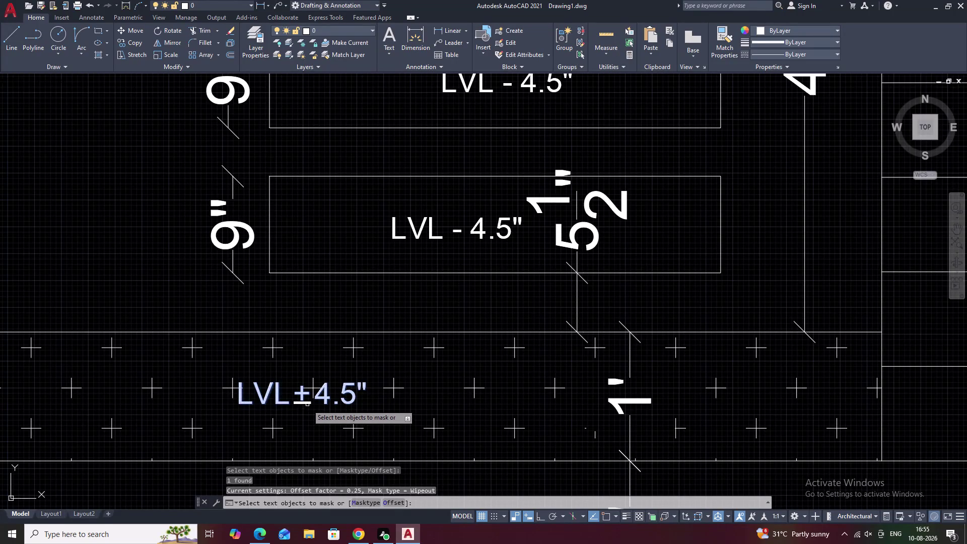
click(307, 403)
right_click(324, 400)
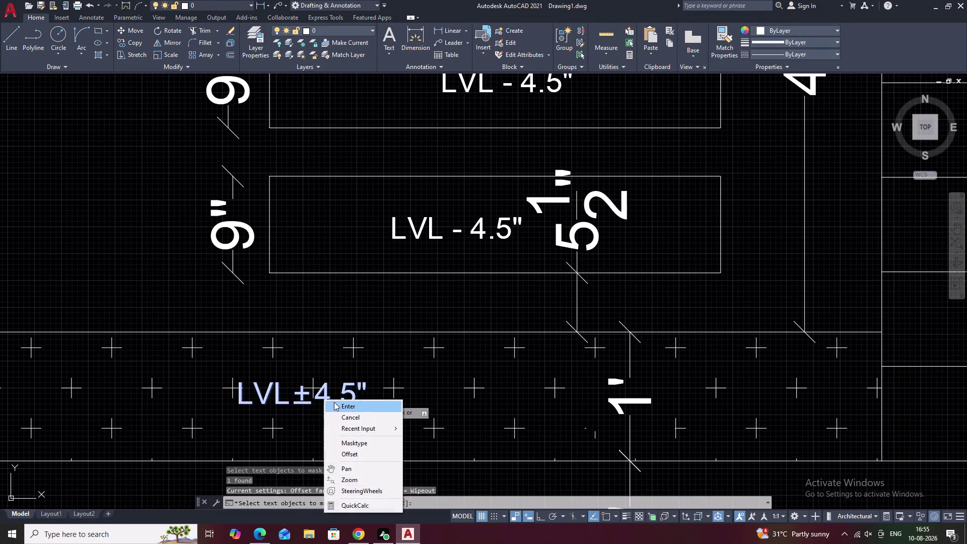
click(340, 404)
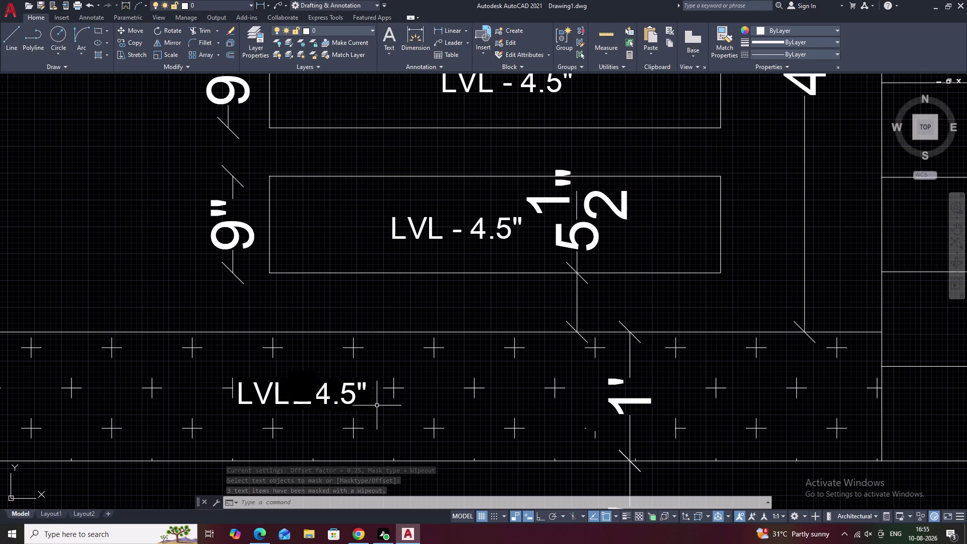
key(ctrl+z)
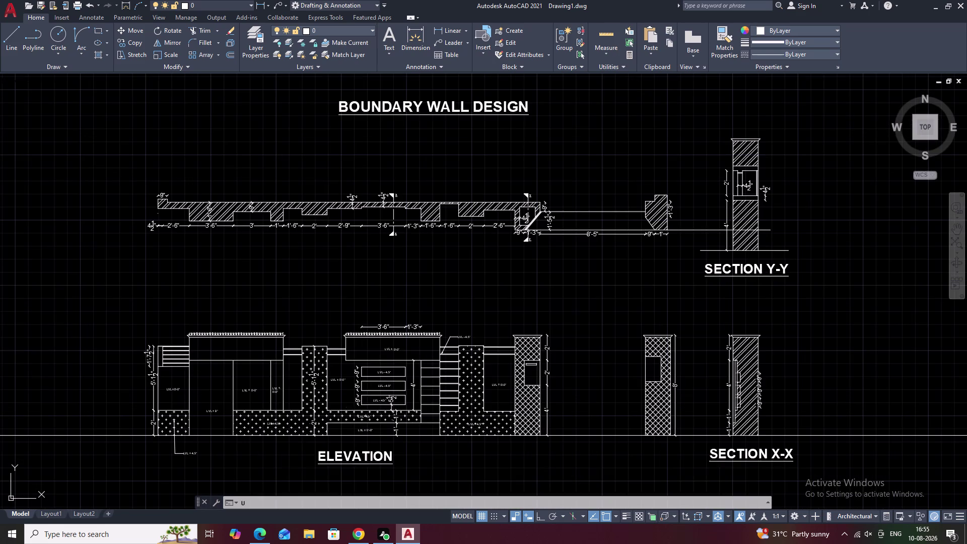
Bring the LVL ± 4.5" label back into view and rerun TEXTMASK.
key(Escape)
scroll(up, 3)
scroll(up, 3)
middle_drag(406, 435, 406, 433)
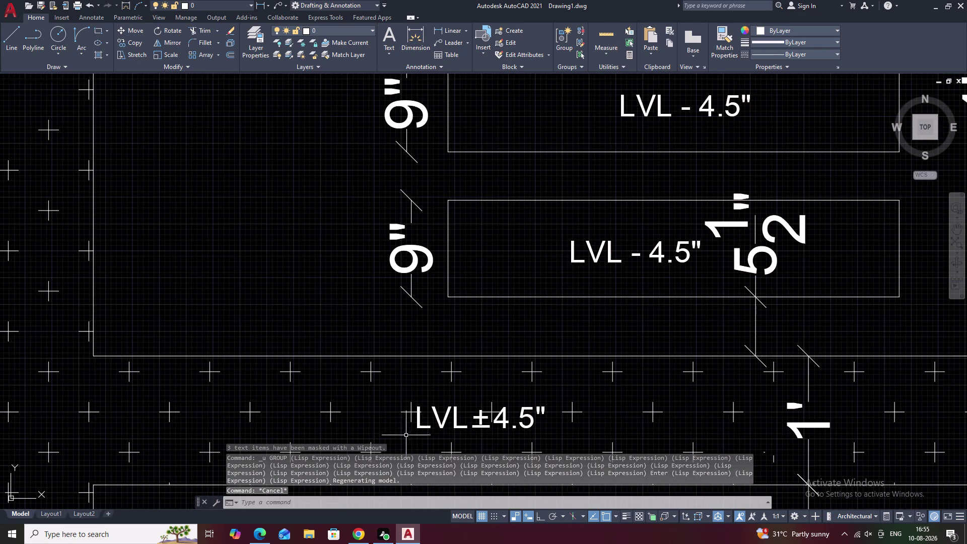
middle_drag(406, 433, 396, 364)
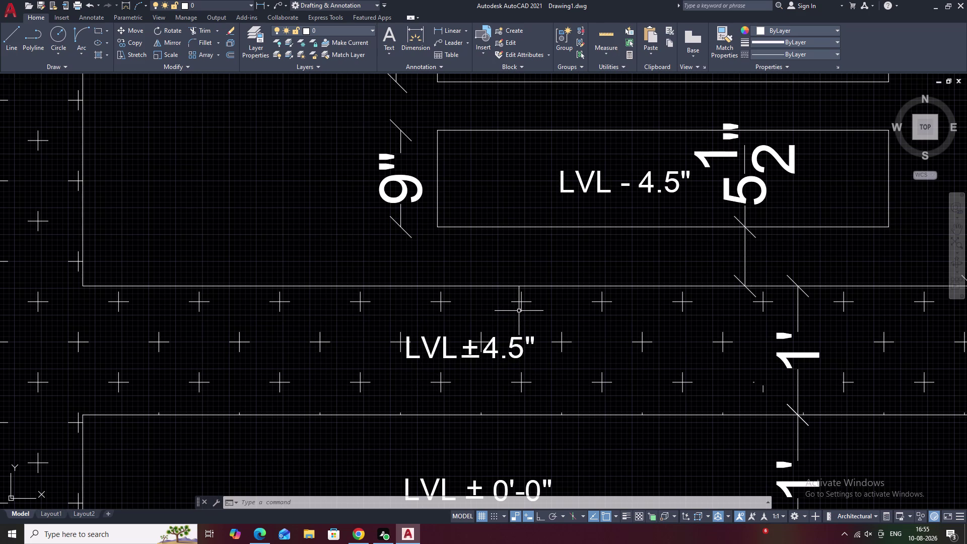
key(m)
key(a)
key(s)
text(K)
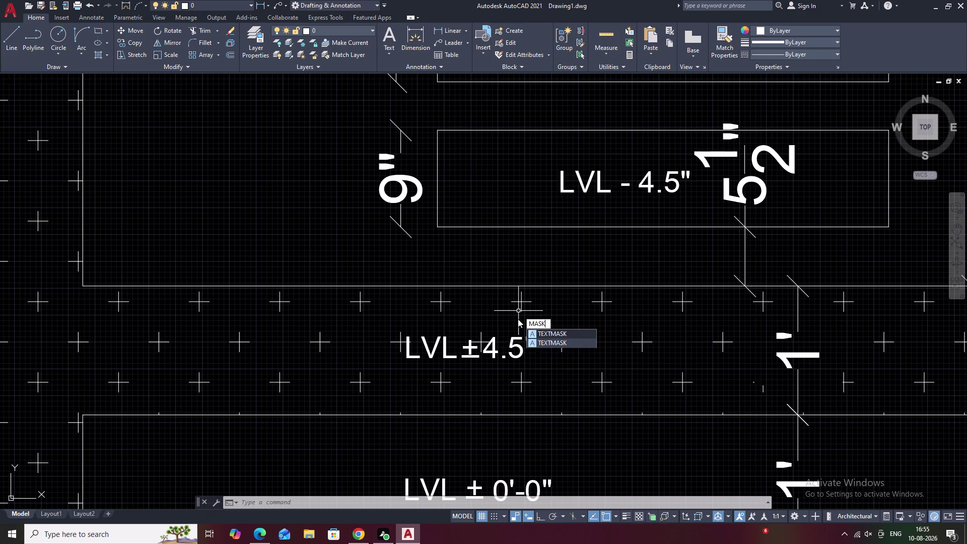
key(space)
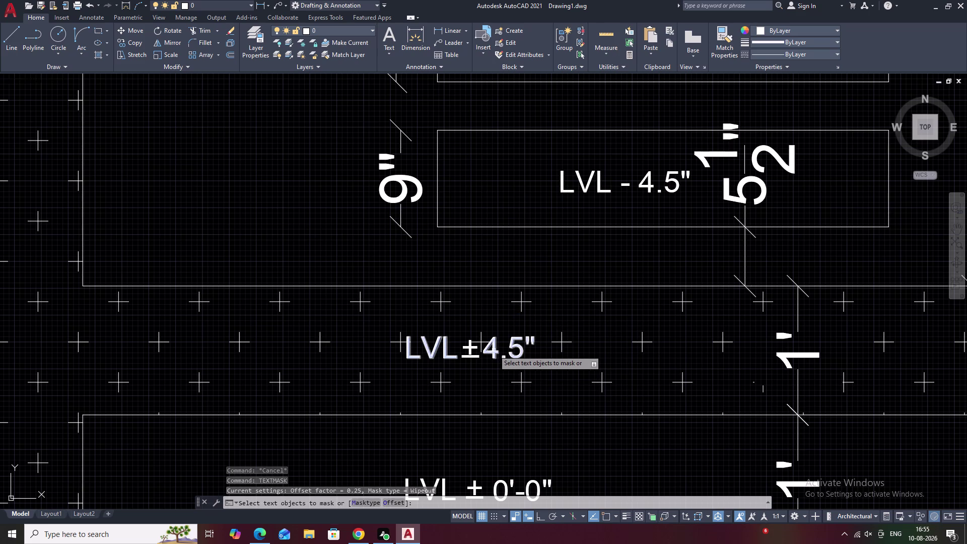
Select the level labels, including LVL ± 4.5", and apply wipeout masks.
right_click(494, 354)
click(494, 353)
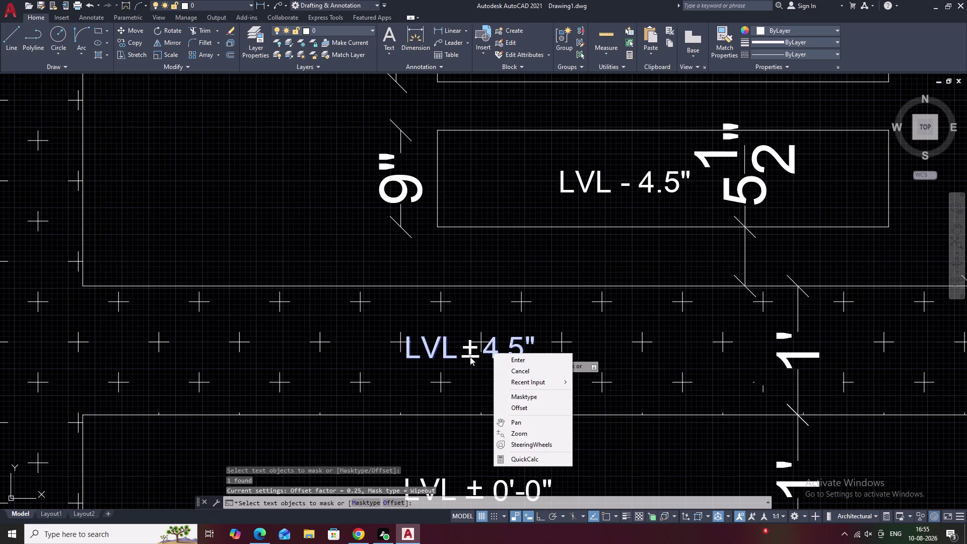
click(470, 357)
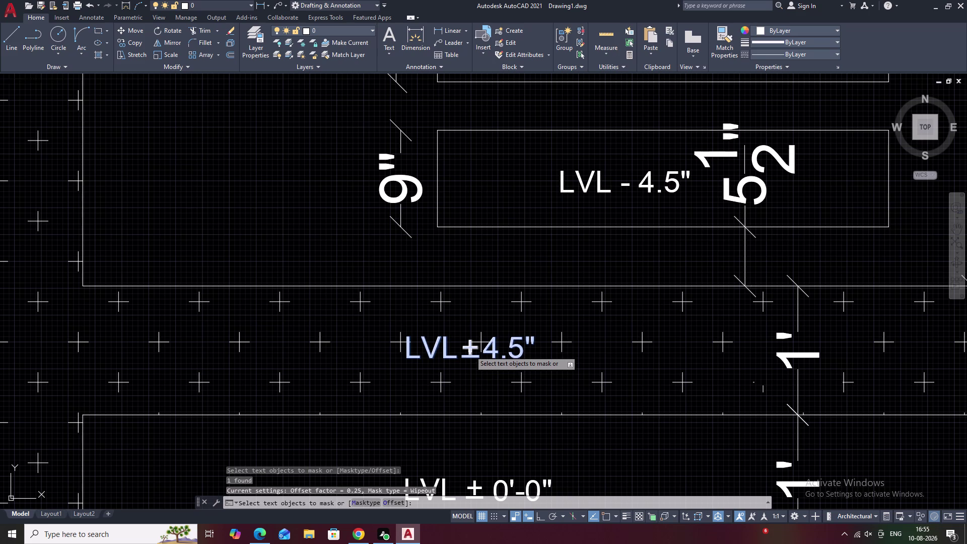
click(470, 350)
right_click(472, 350)
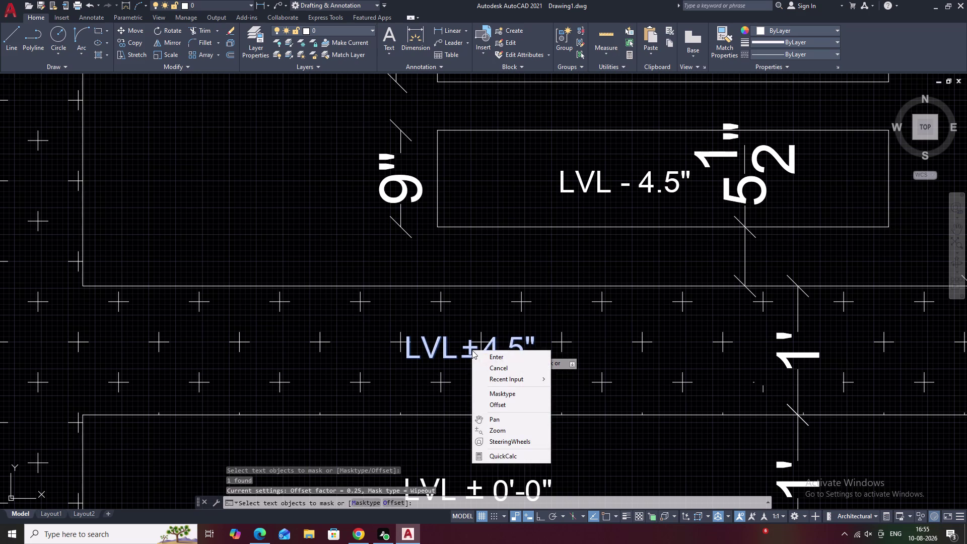
click(486, 356)
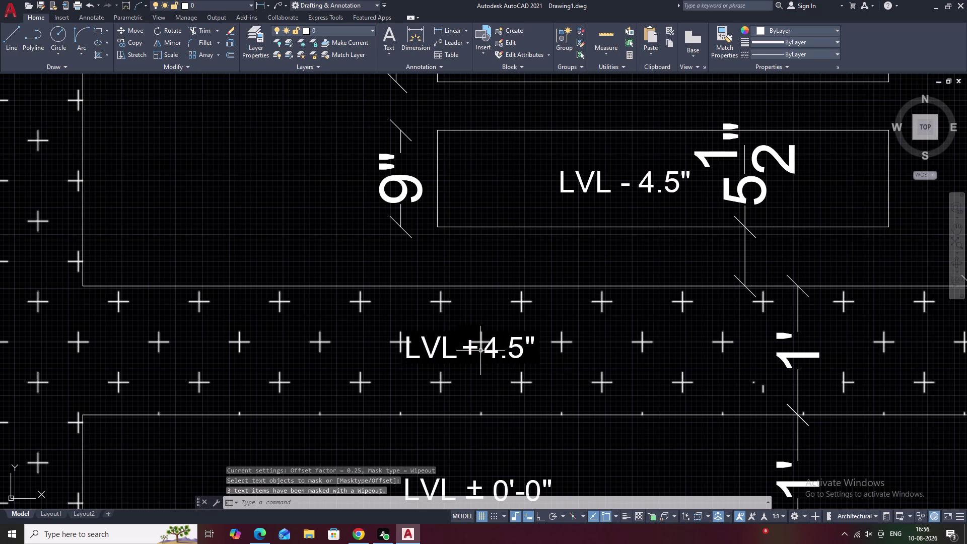
click(521, 391)
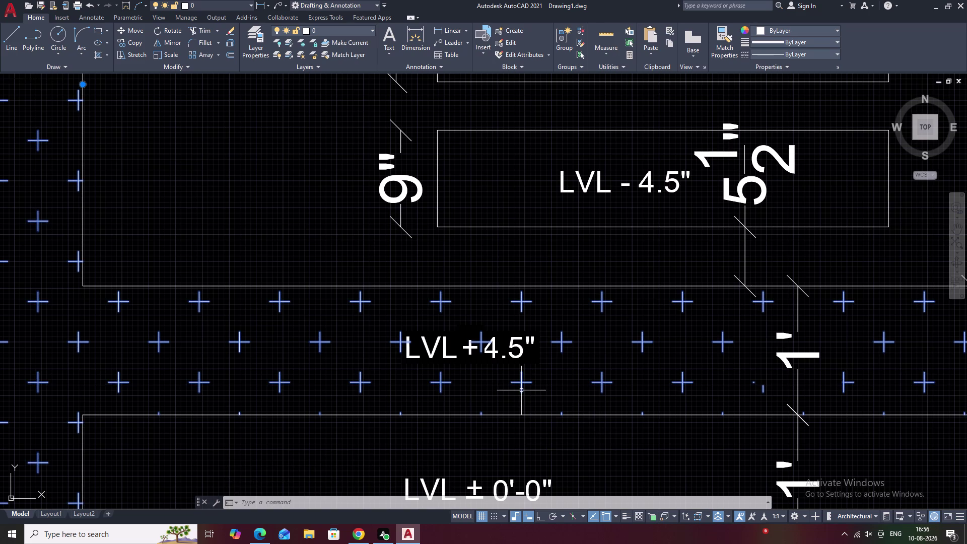
Cancel the Hatch Editor and zoom to the LVL + 4.5" label on the left hatched base.
key(Escape)
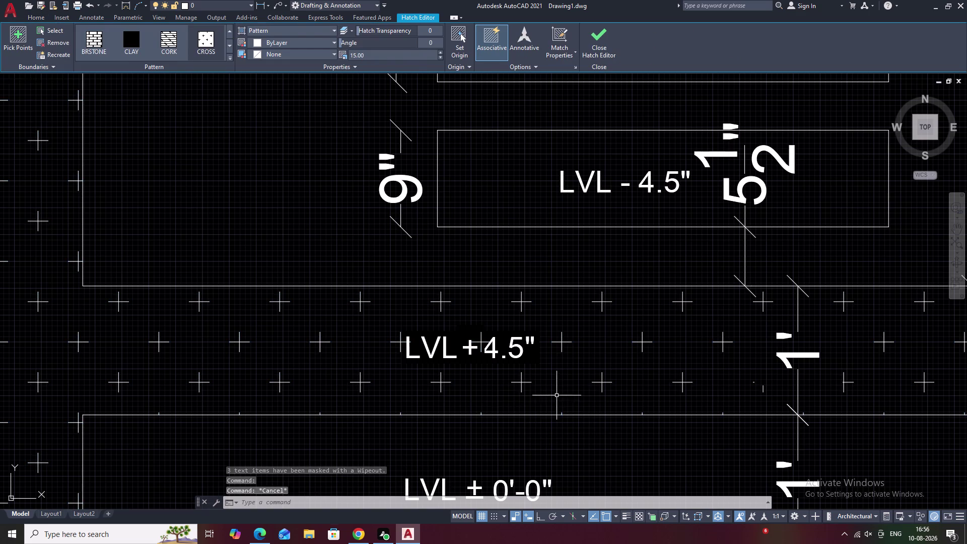
scroll(down, 3)
middle_drag(499, 391, 626, 348)
scroll(up, 3)
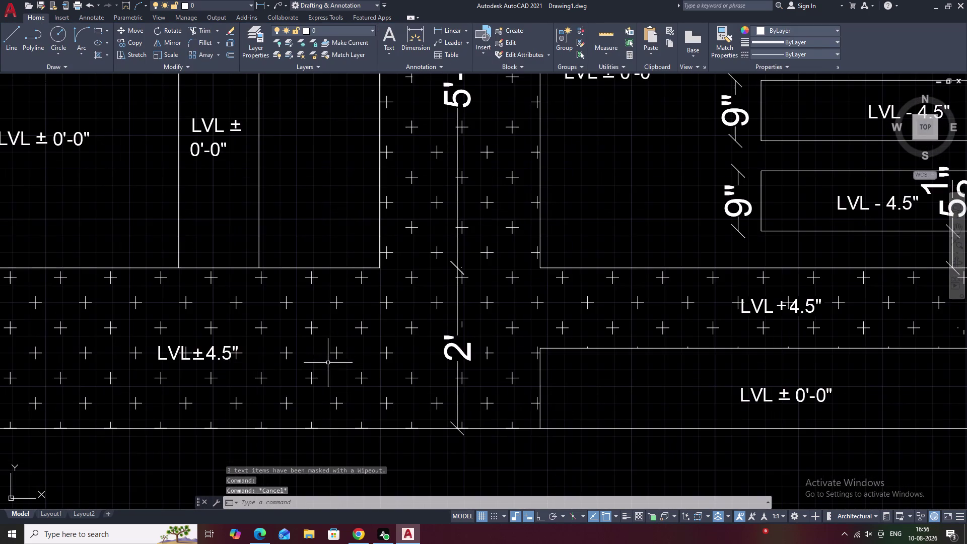
middle_drag(257, 363, 387, 370)
scroll(up, 3)
scroll(up, 3)
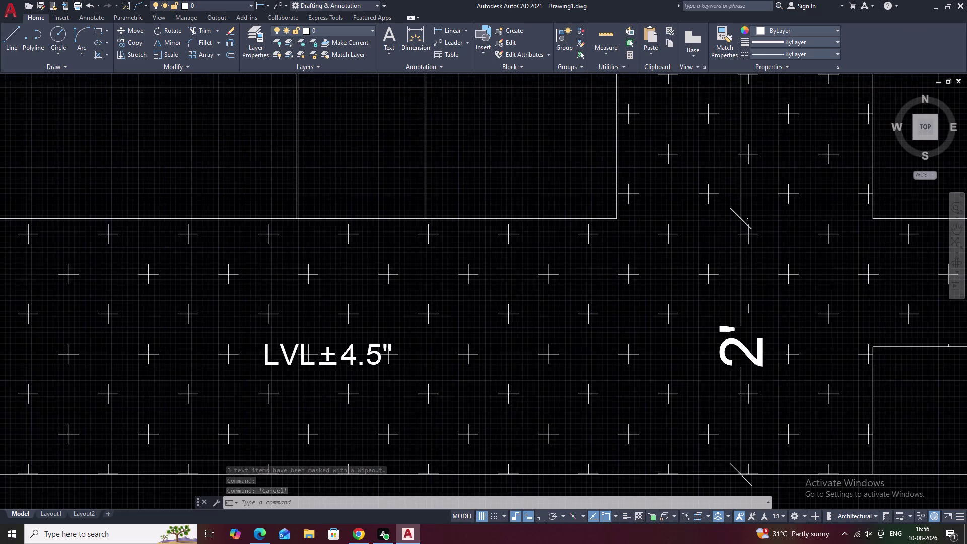
scroll(up, 3)
middle_drag(309, 361, 397, 364)
Try TEXTMASK on the level label, then cancel and clear the selected label parts.
key(m)
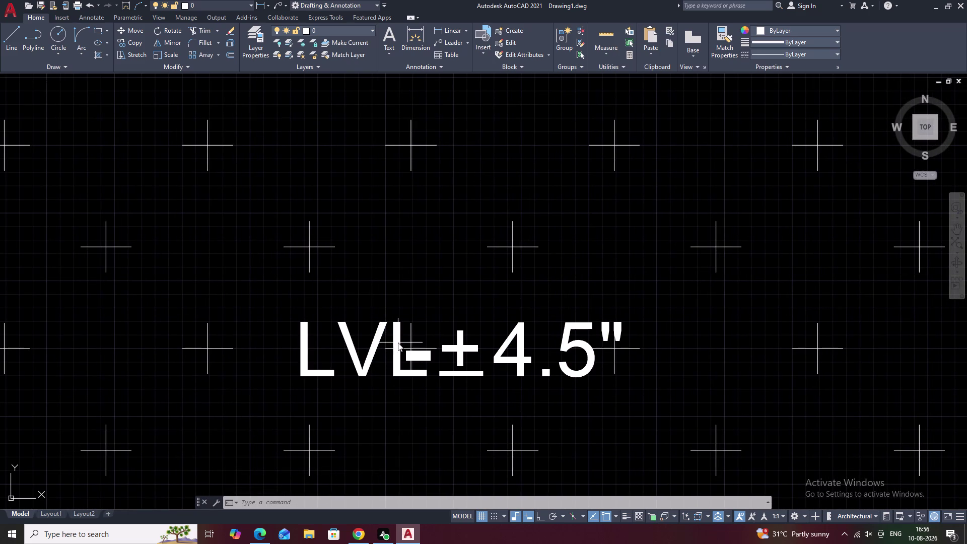
key(a)
text(SK)
key(space)
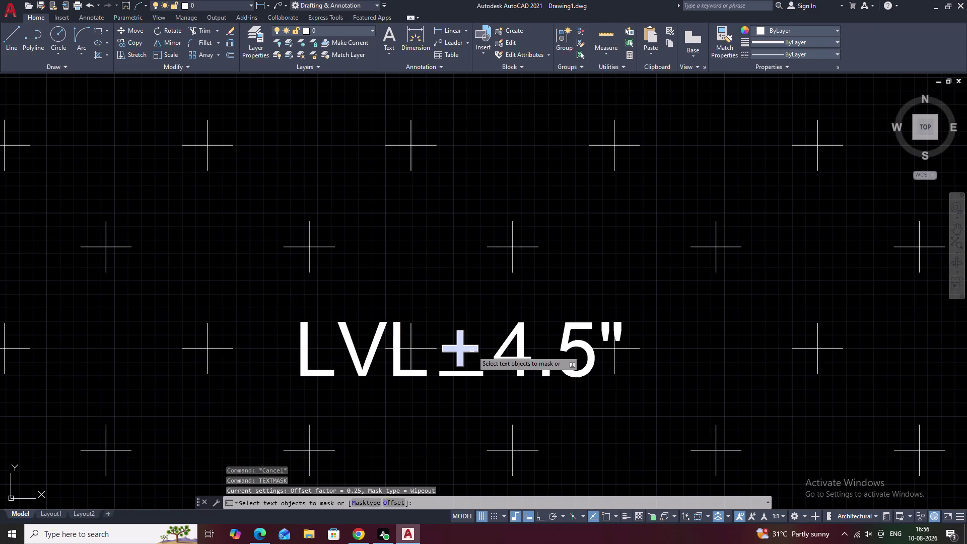
double_click(570, 345)
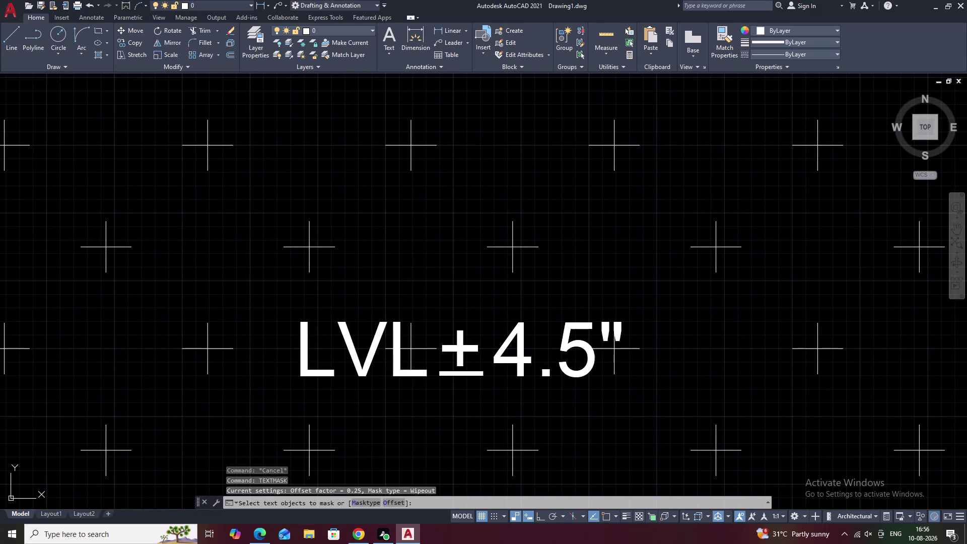
key(Escape)
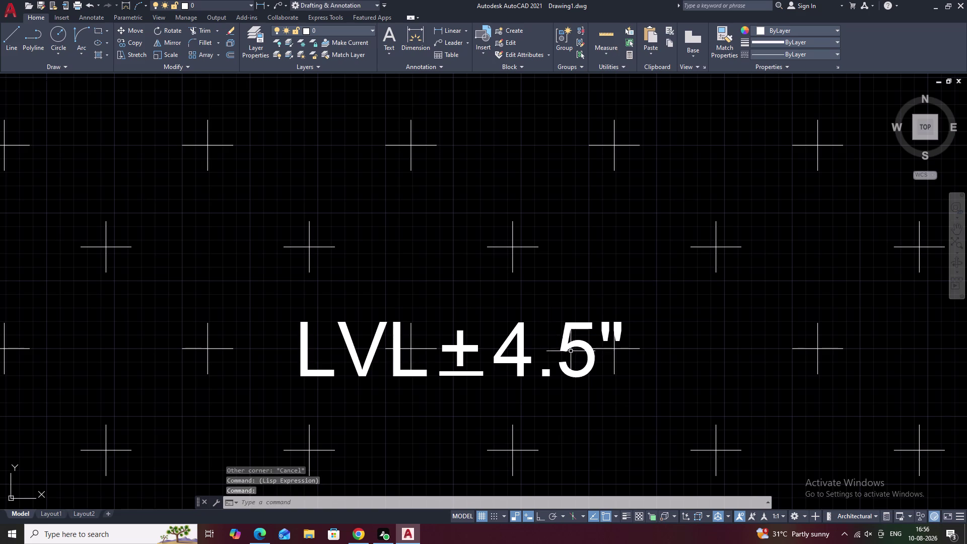
click(570, 348)
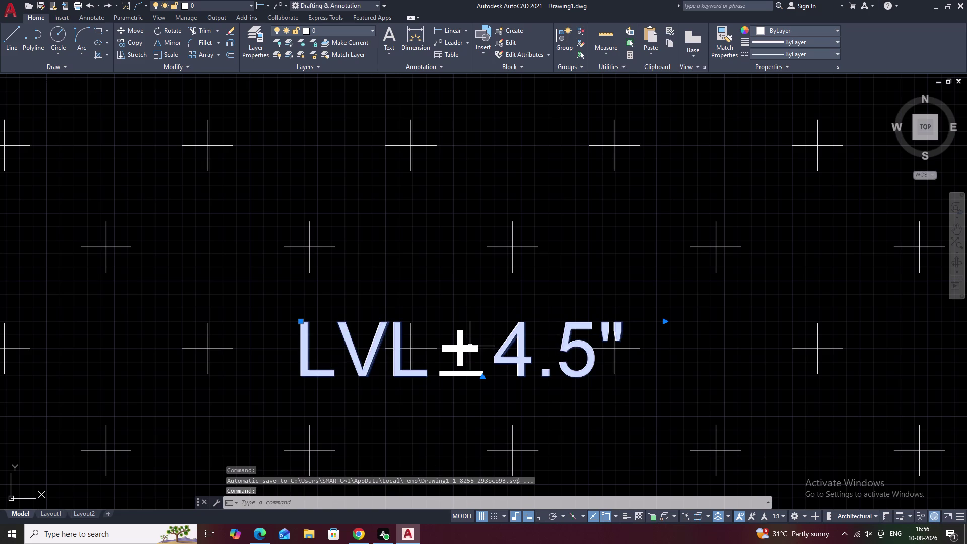
drag(471, 332, 466, 332)
drag(461, 334, 458, 382)
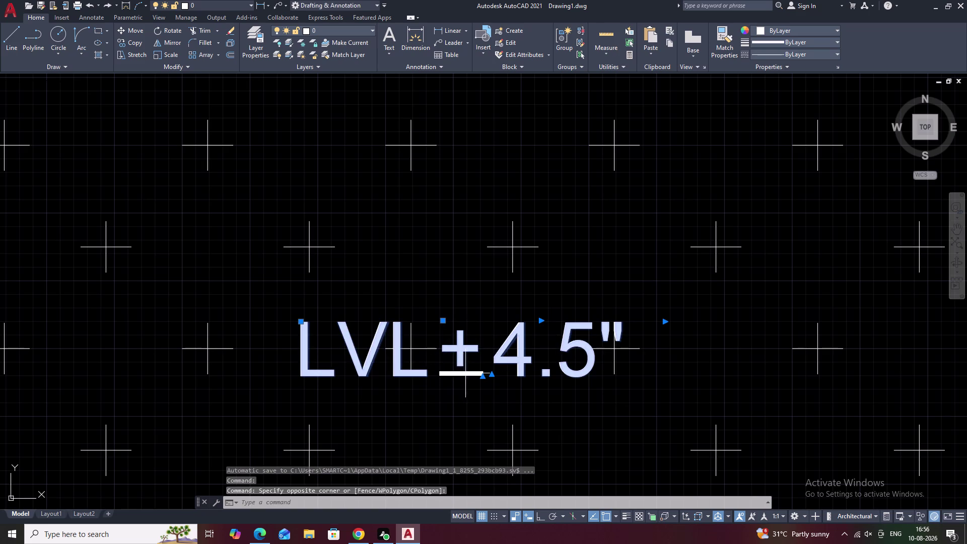
drag(477, 363, 455, 382)
right_click(465, 371)
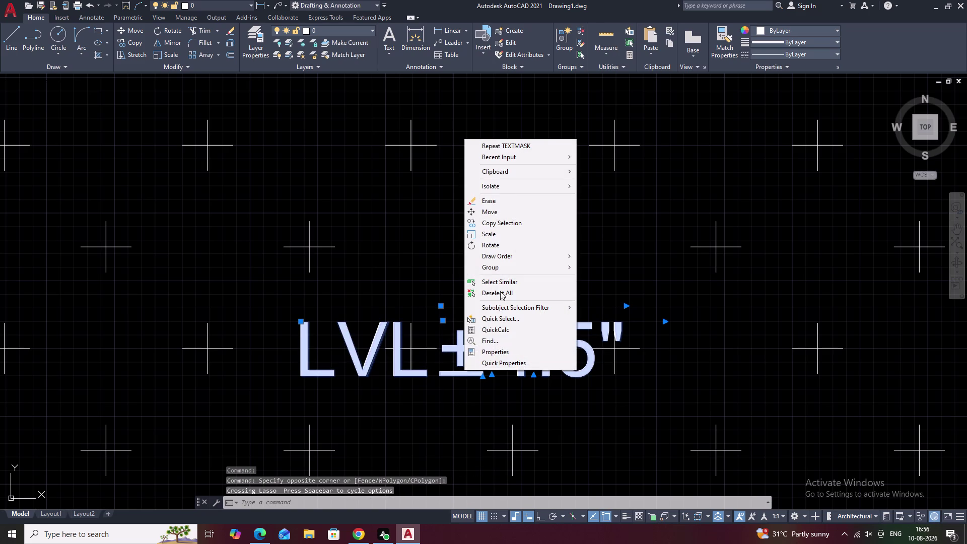
click(513, 144)
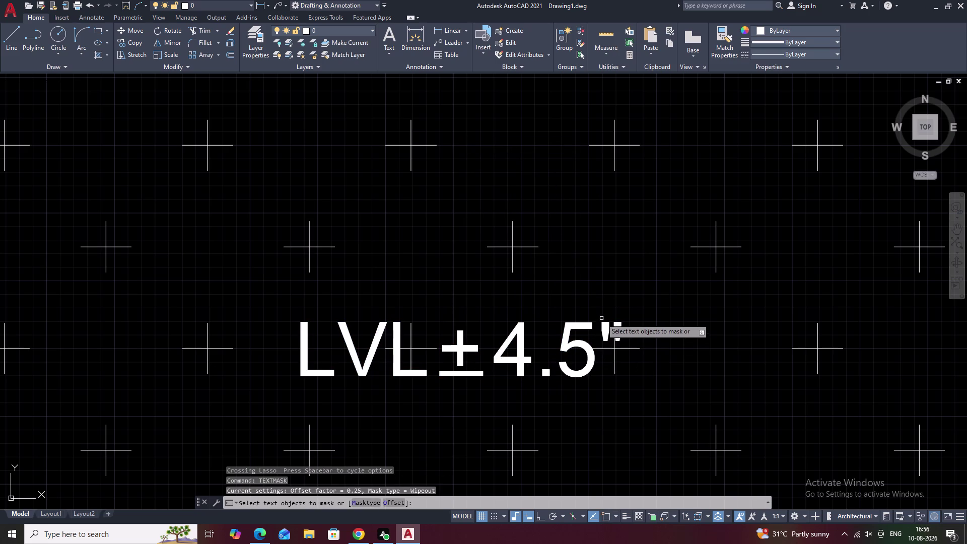
Window-select the three LVL + 4.5" text items and apply the mask with Enter.
click(604, 312)
drag(603, 311, 539, 387)
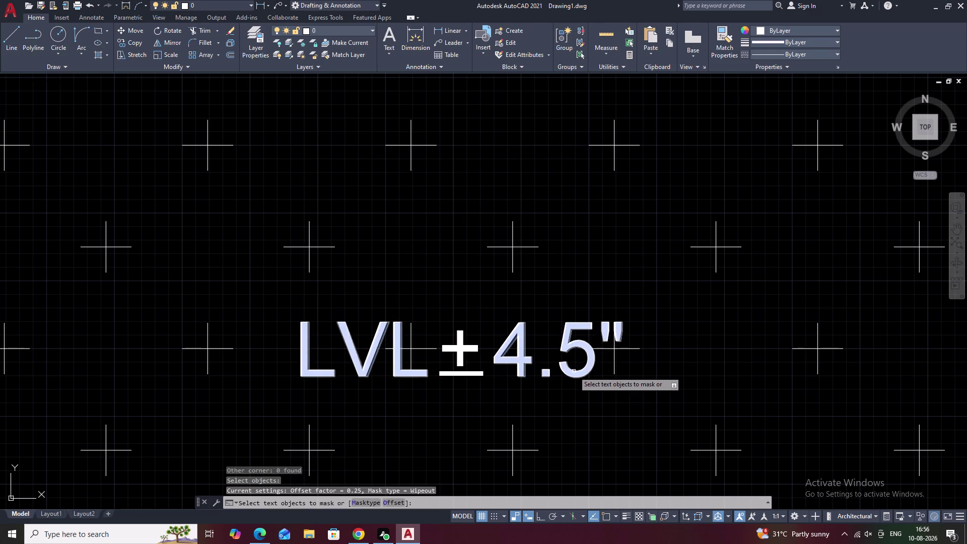
click(574, 371)
drag(482, 324, 447, 349)
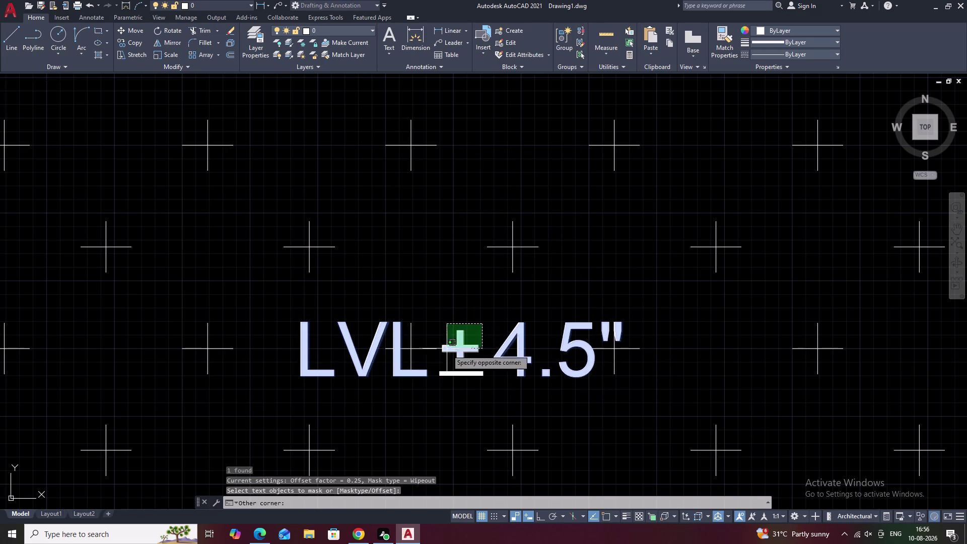
drag(447, 349, 446, 383)
right_click(458, 367)
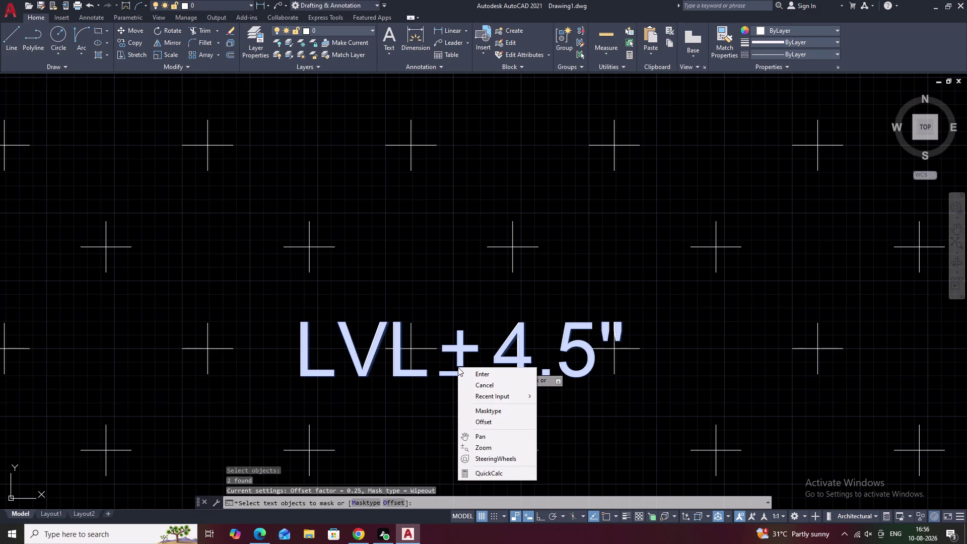
click(464, 369)
click(470, 371)
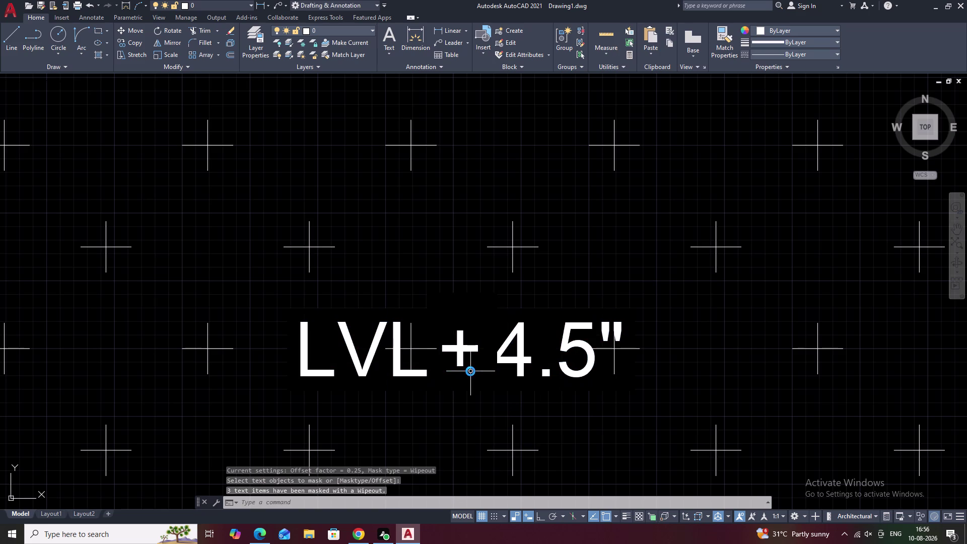
scroll(down, 3)
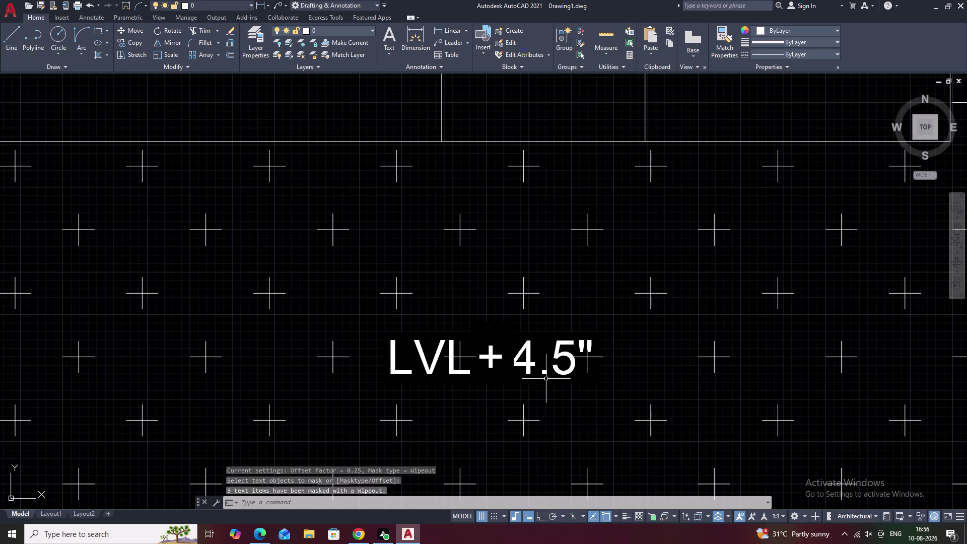
key(Escape)
scroll(down, 3)
middle_drag(611, 375, 464, 379)
middle_drag(589, 348, 537, 364)
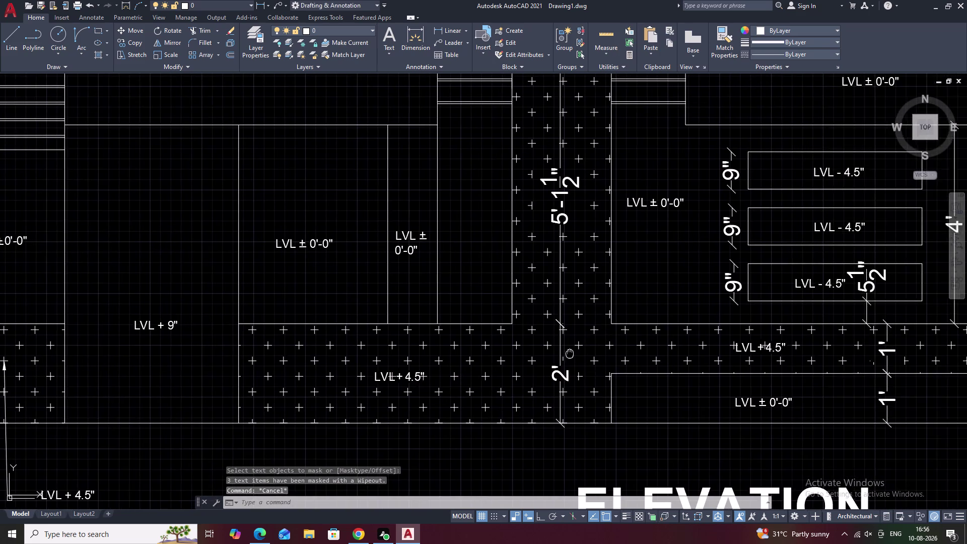
middle_drag(537, 364, 514, 371)
middle_drag(627, 356, 630, 392)
scroll(up, 3)
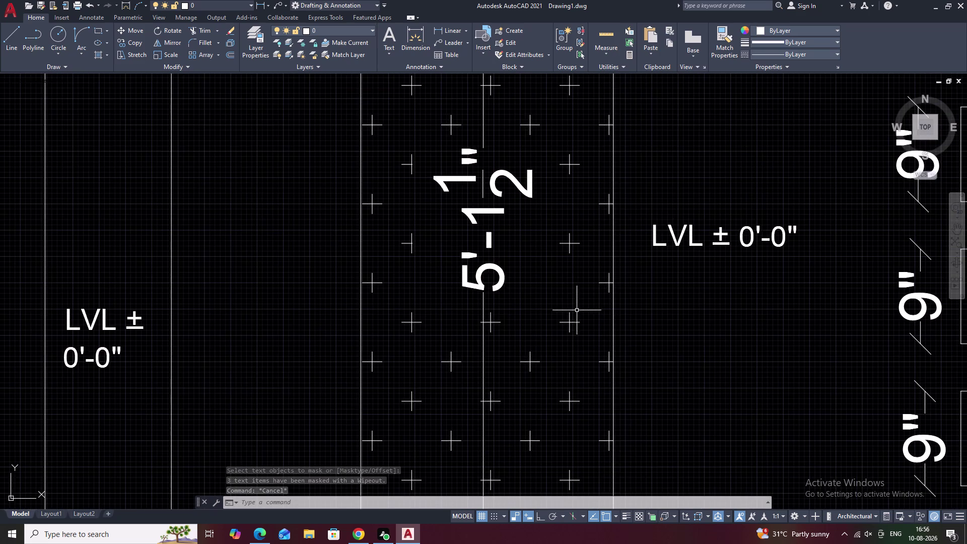
scroll(down, 3)
scroll(up, 3)
scroll(up, 3)
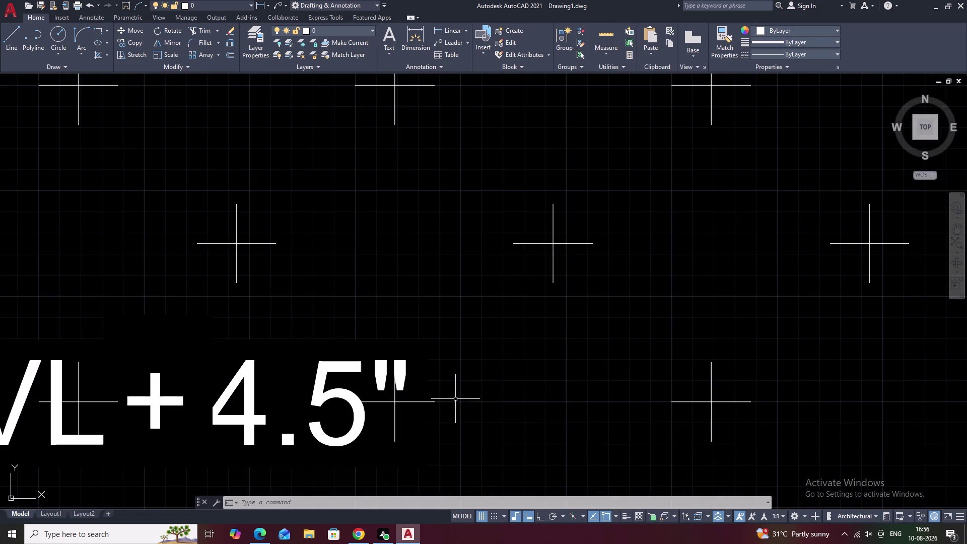
middle_drag(452, 407, 594, 366)
key(Escape)
scroll(down, 3)
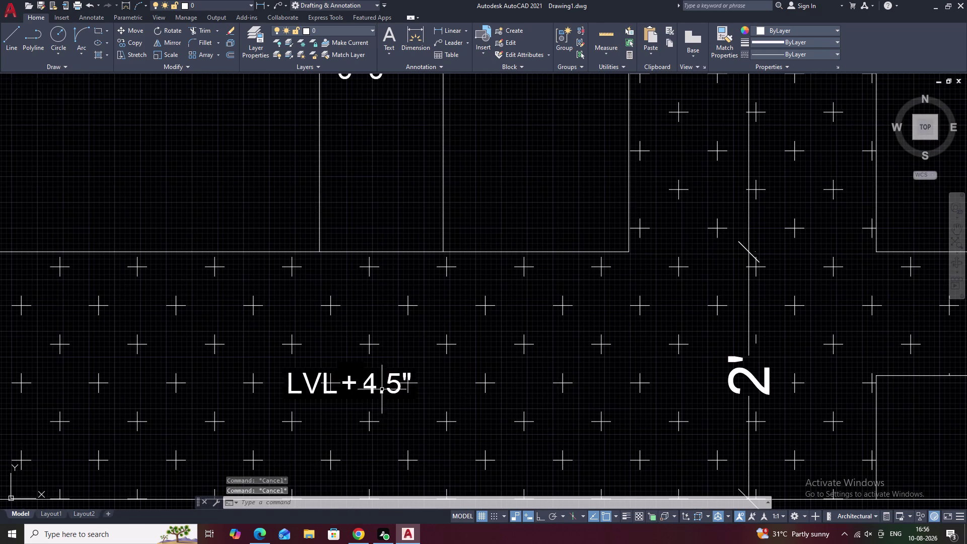
key(Escape)
scroll(down, 3)
middle_drag(576, 406, 426, 403)
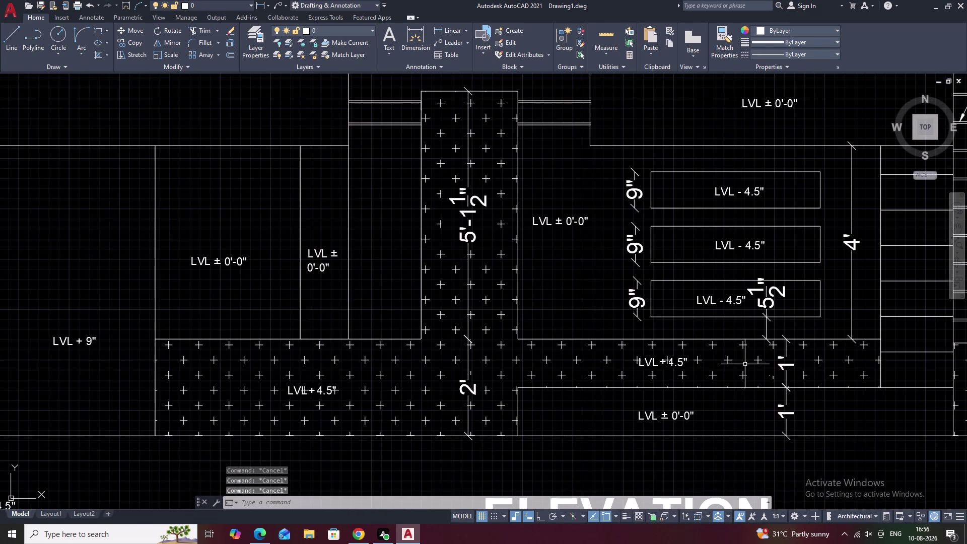
middle_drag(743, 363, 585, 358)
scroll(up, 3)
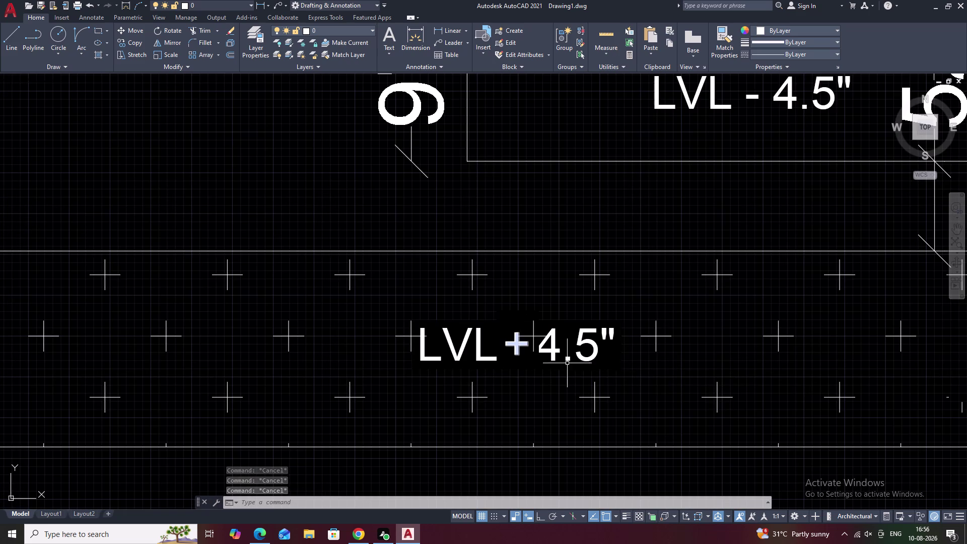
scroll(down, 3)
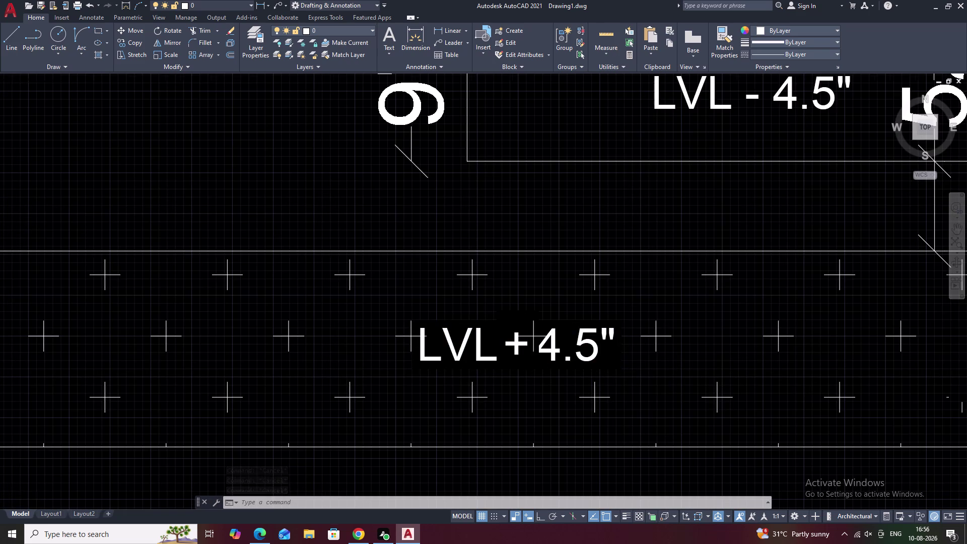
scroll(down, 3)
key(Escape)
key(ctrl+z)
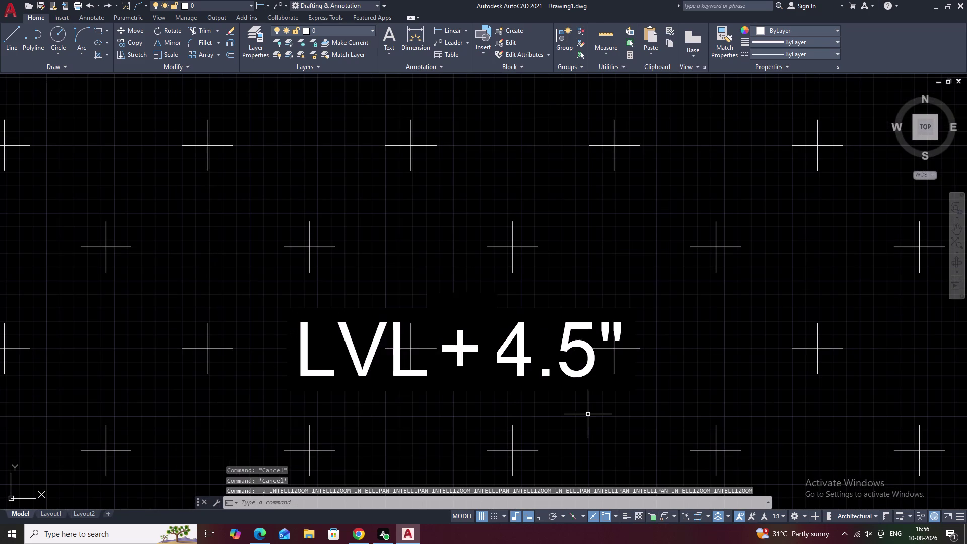
key(ctrl+z)
key(ctrl+z)
scroll(down, 3)
middle_drag(623, 343, 809, 263)
scroll(down, 3)
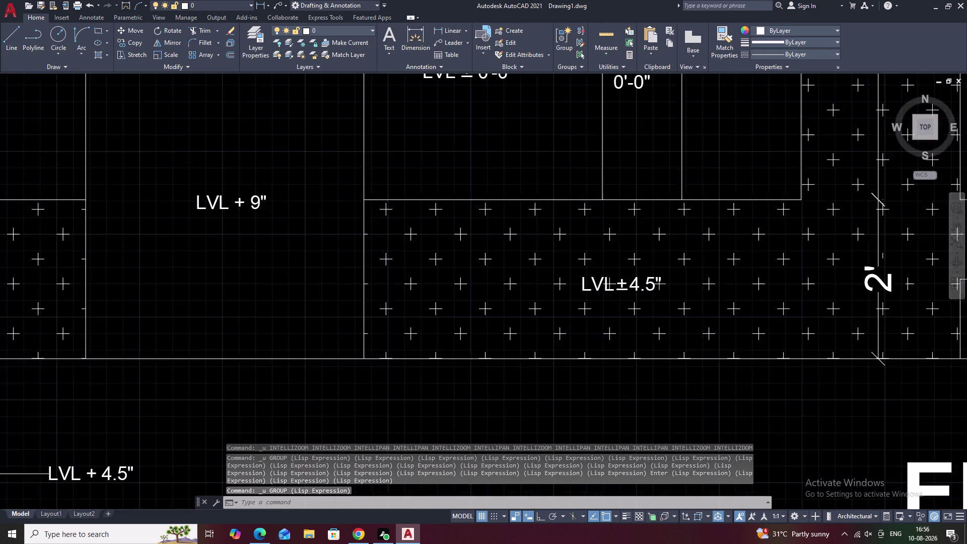
middle_drag(483, 304, 631, 337)
middle_drag(456, 291, 668, 318)
scroll(down, 3)
middle_drag(657, 296, 463, 319)
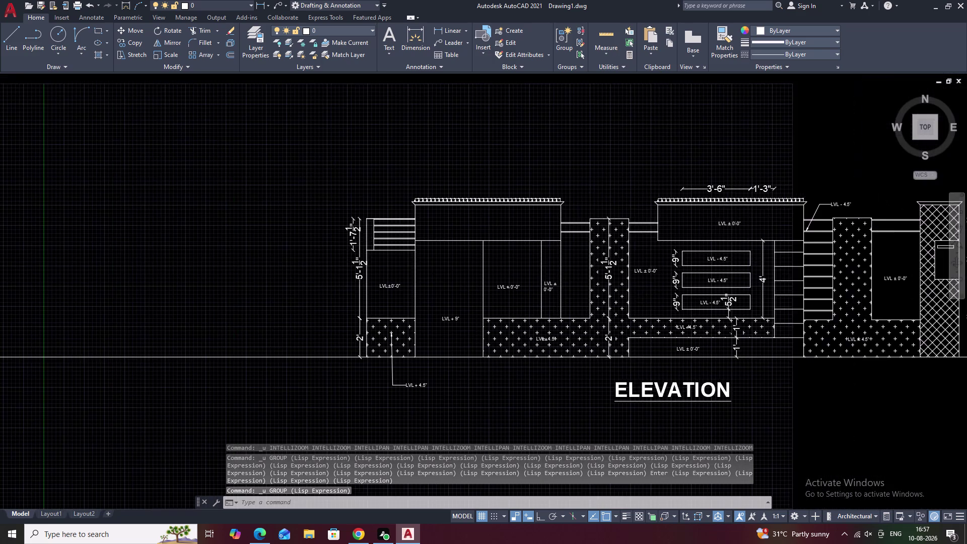
middle_drag(675, 313, 489, 308)
middle_drag(606, 314, 525, 318)
scroll(up, 3)
scroll(up, 3)
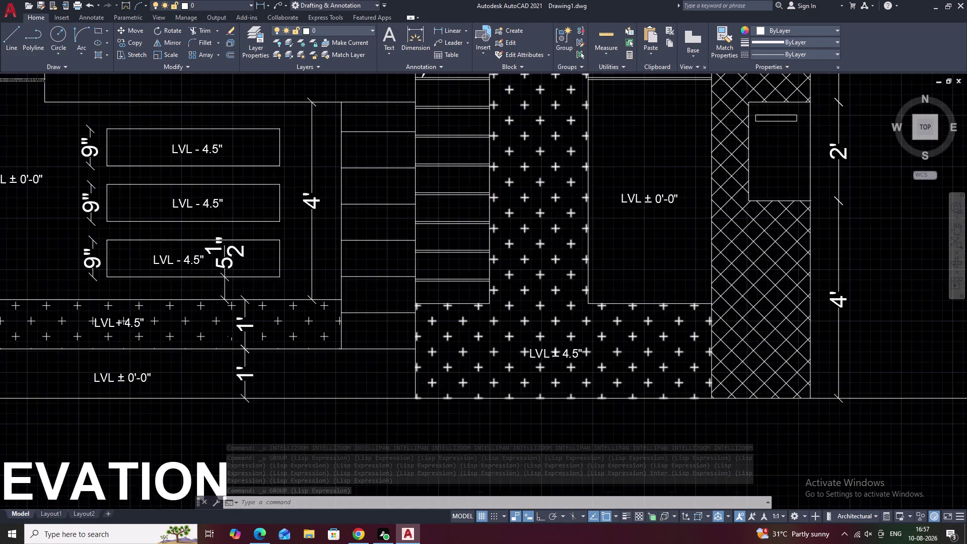
middle_drag(513, 419, 543, 354)
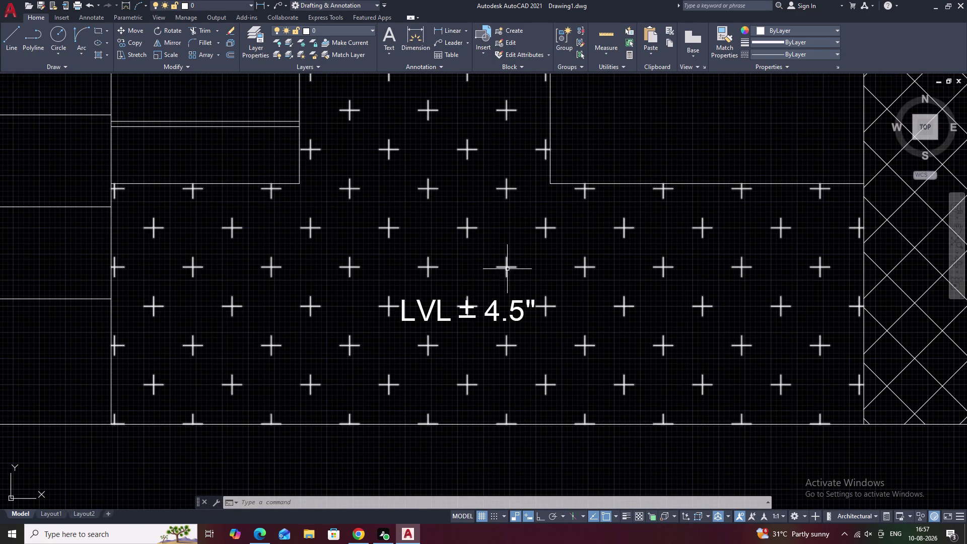
scroll(up, 3)
scroll(down, 3)
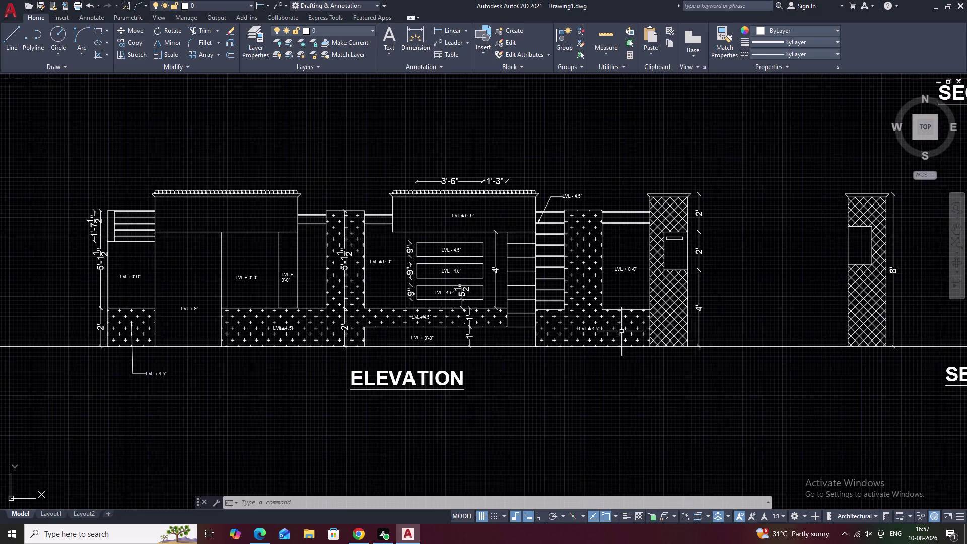
middle_drag(637, 328, 667, 358)
scroll(down, 3)
middle_drag(660, 259, 633, 301)
scroll(up, 3)
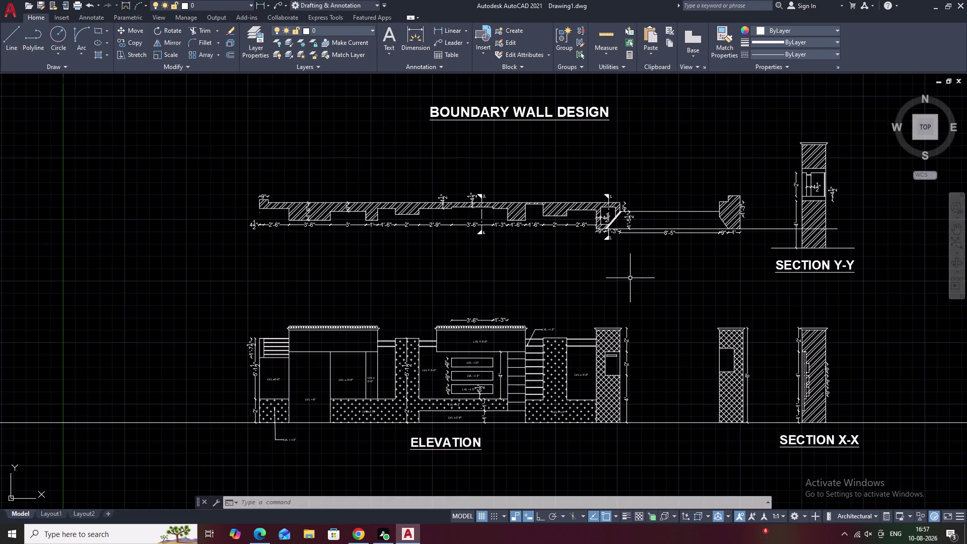
middle_drag(631, 279, 626, 236)
scroll(up, 3)
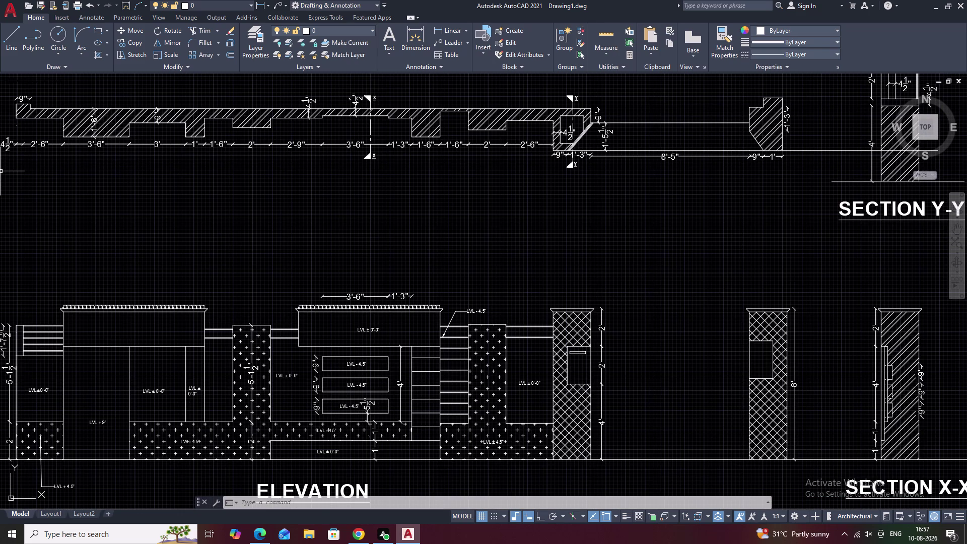
scroll(down, 3)
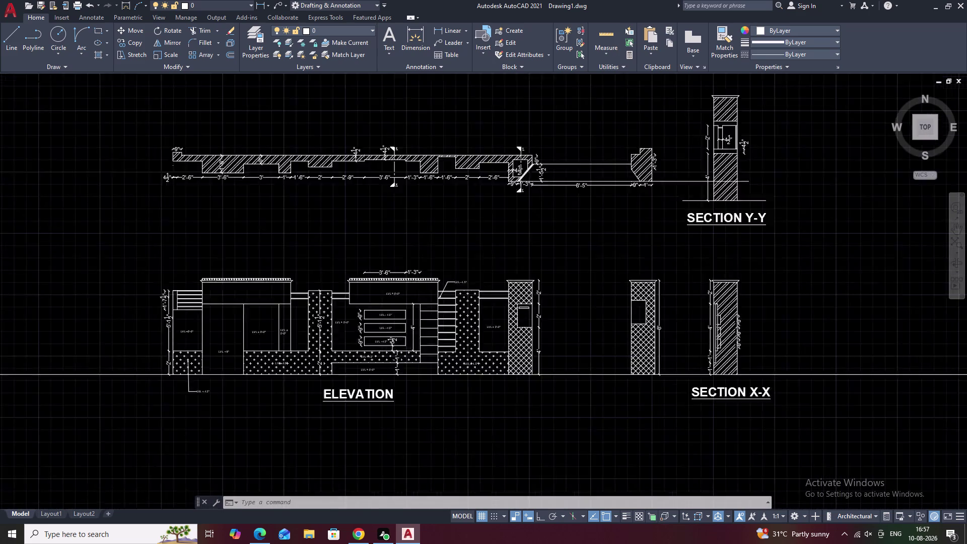
scroll(down, 3)
middle_drag(479, 236, 502, 242)
scroll(up, 3)
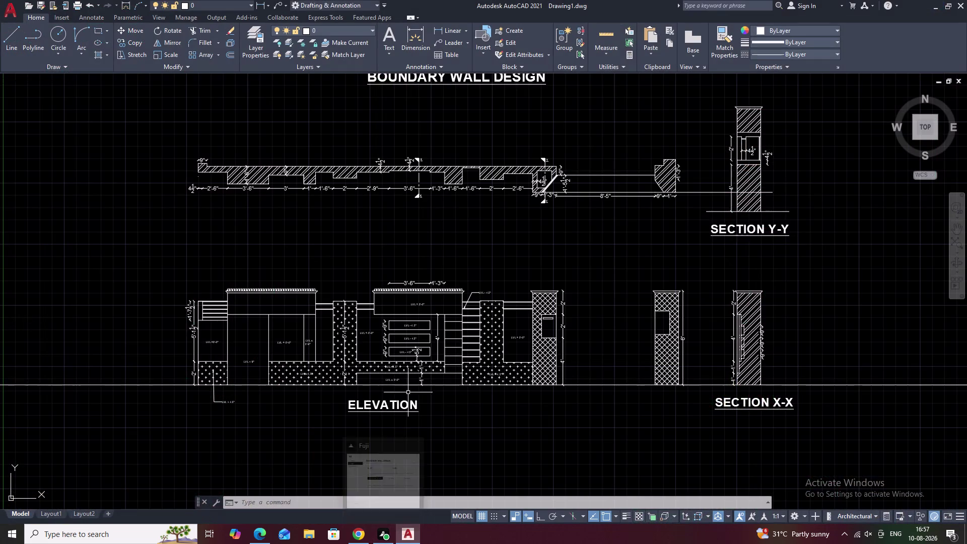
middle_drag(472, 206, 483, 243)
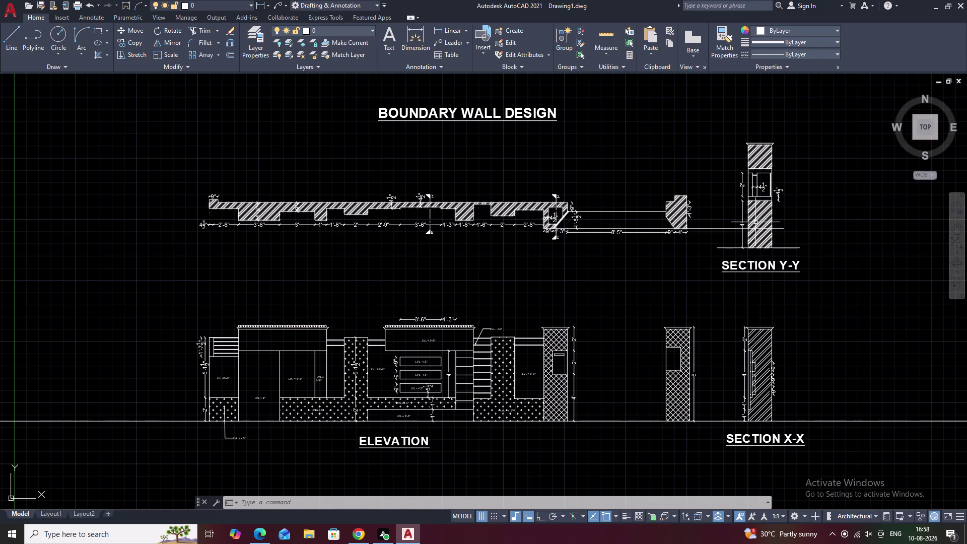
key(ctrl+s)
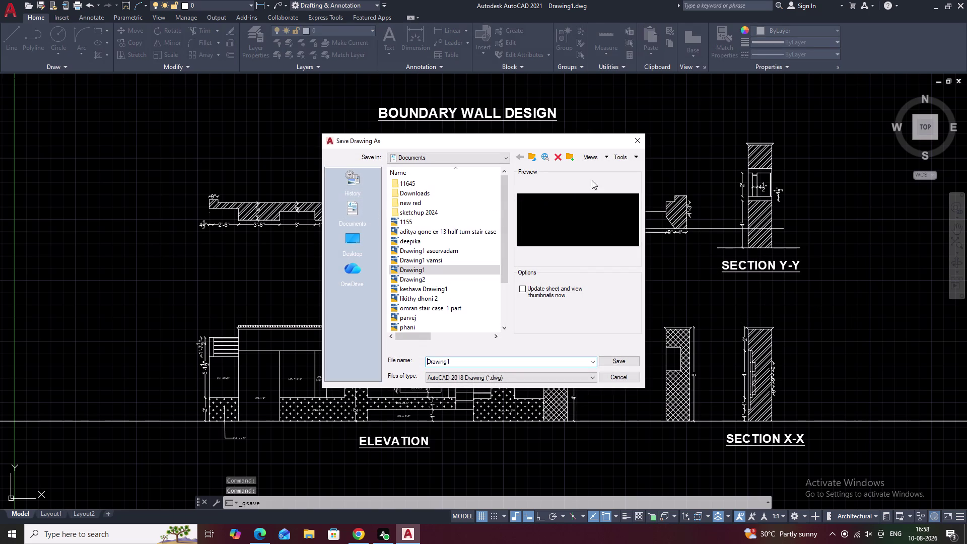
Cancel the save dialog and pan across the plan, Section Y-Y and elevation.
click(635, 138)
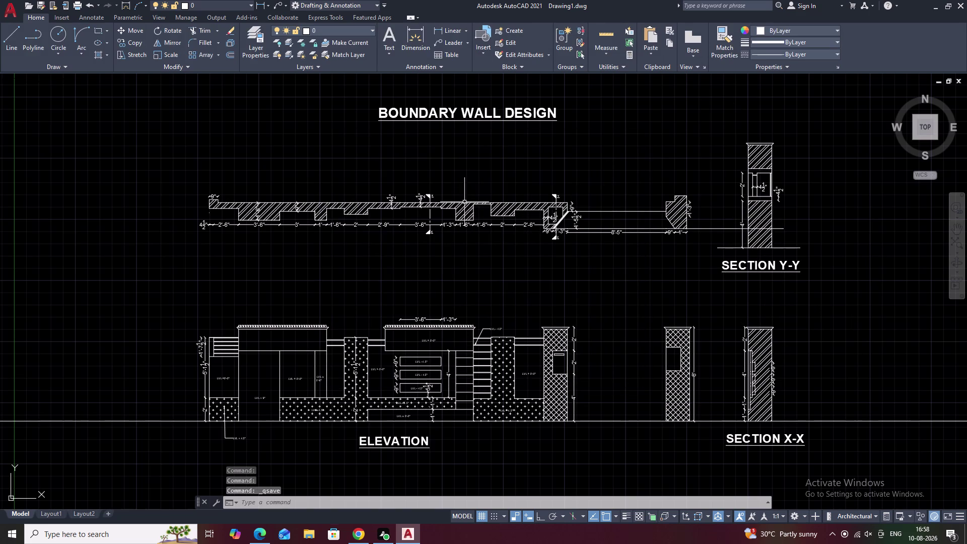
middle_drag(384, 221, 478, 215)
middle_drag(565, 240, 457, 267)
scroll(down, 3)
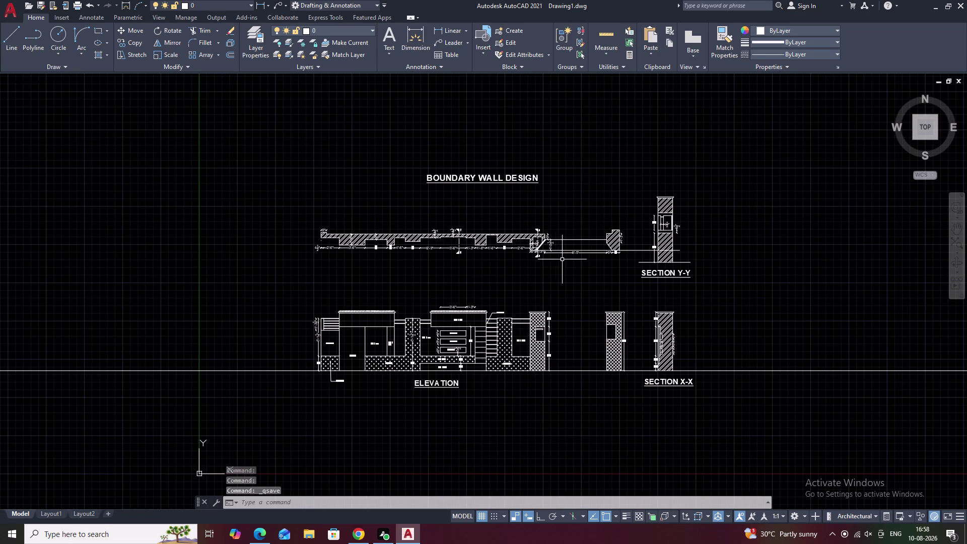
middle_drag(562, 259, 509, 272)
scroll(up, 3)
middle_drag(463, 280, 534, 258)
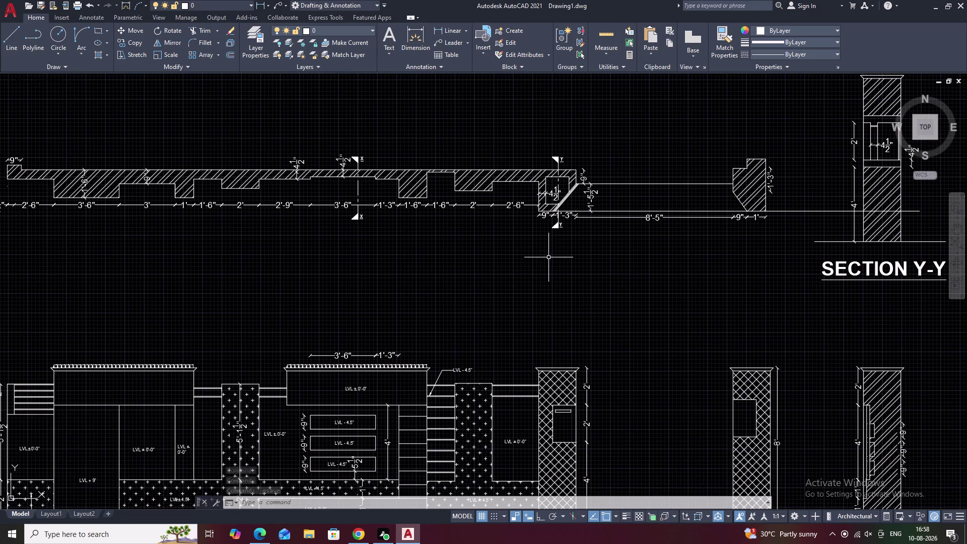
middle_drag(422, 259, 488, 235)
middle_drag(433, 283, 472, 226)
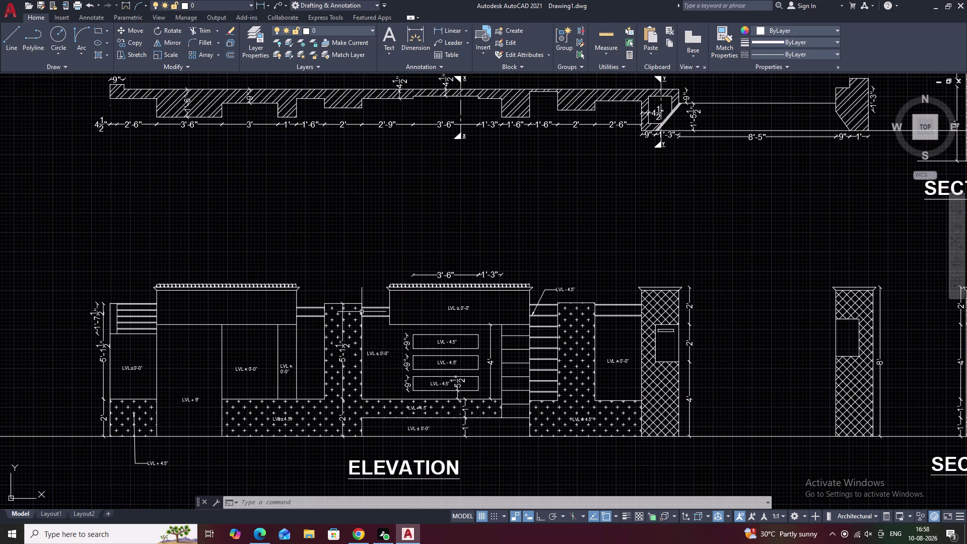
scroll(up, 3)
scroll(down, 3)
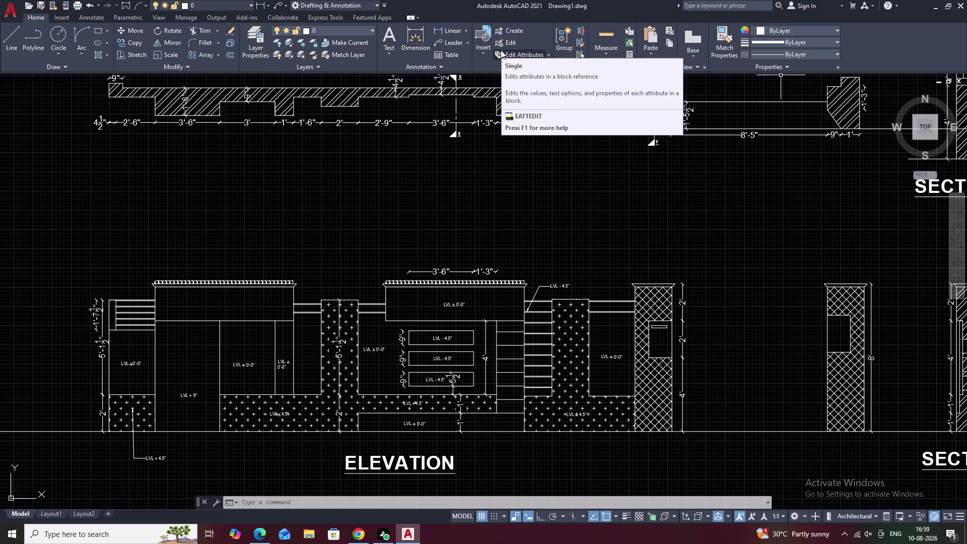
Recentre all views under the title and reopen the save dialog with Ctrl+S.
scroll(down, 3)
scroll(down, 3)
middle_drag(638, 210, 597, 238)
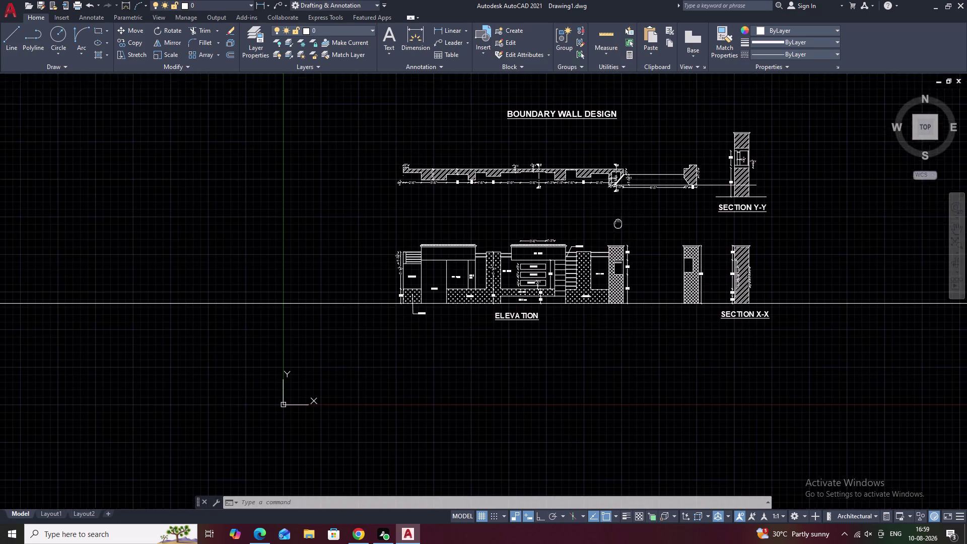
middle_drag(597, 238, 551, 271)
scroll(up, 3)
middle_drag(573, 271, 610, 286)
scroll(up, 3)
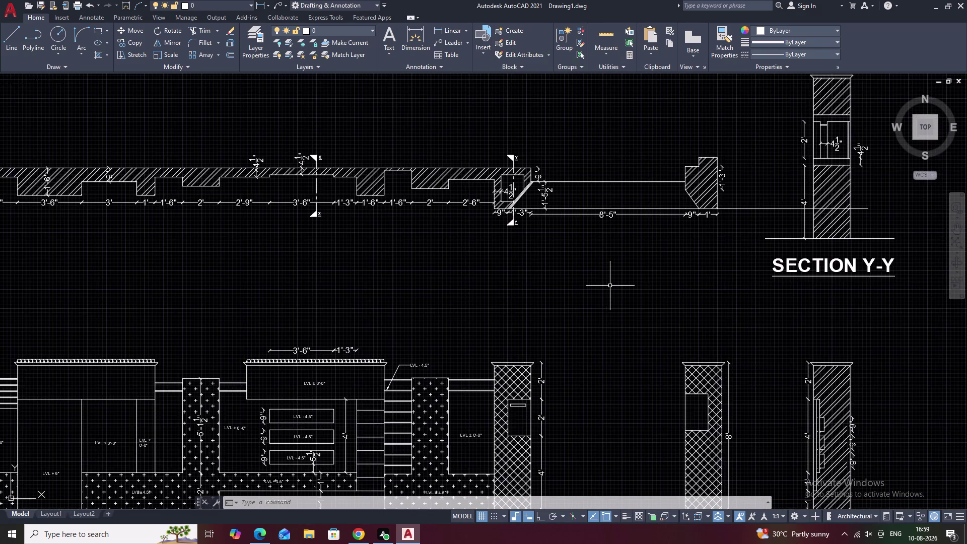
scroll(down, 3)
middle_drag(611, 286, 602, 292)
scroll(up, 3)
scroll(down, 3)
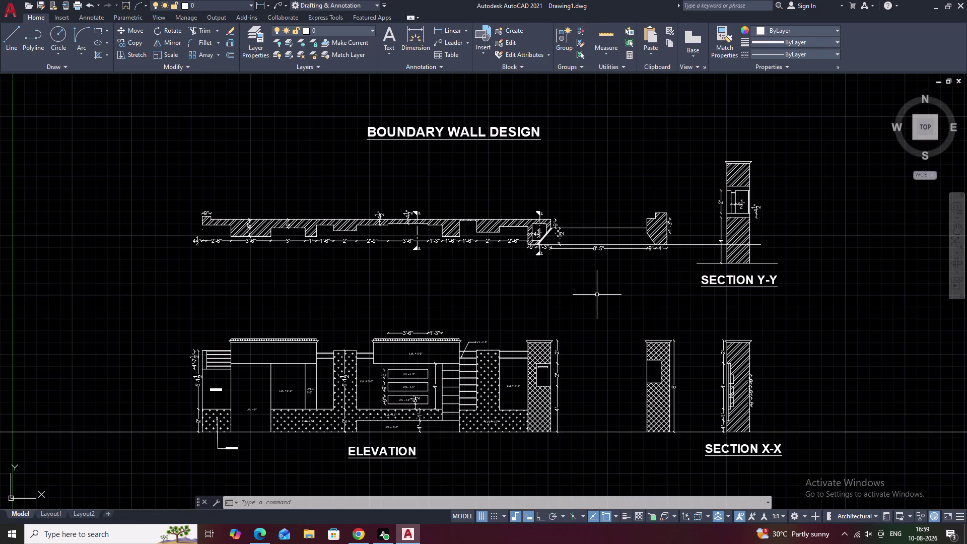
middle_drag(597, 295, 595, 289)
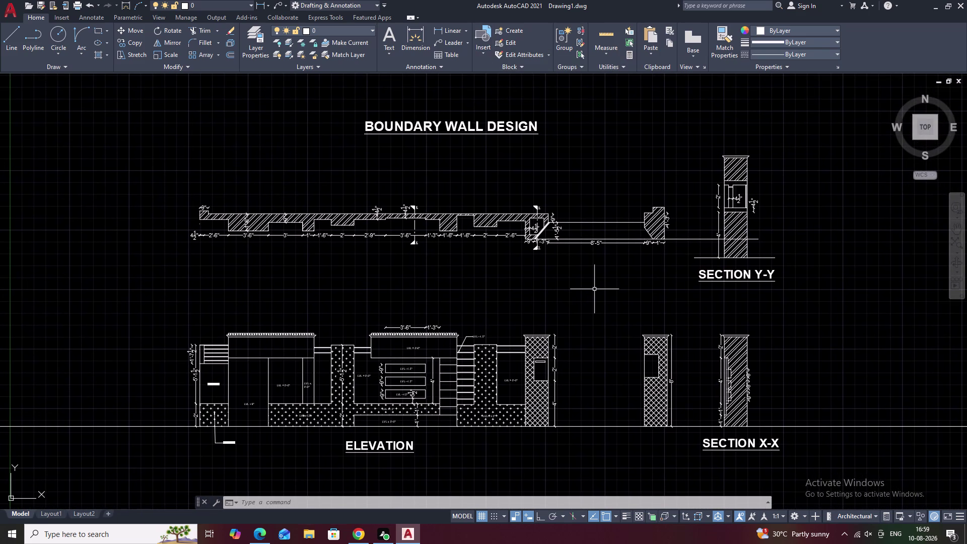
key(ctrl+s)
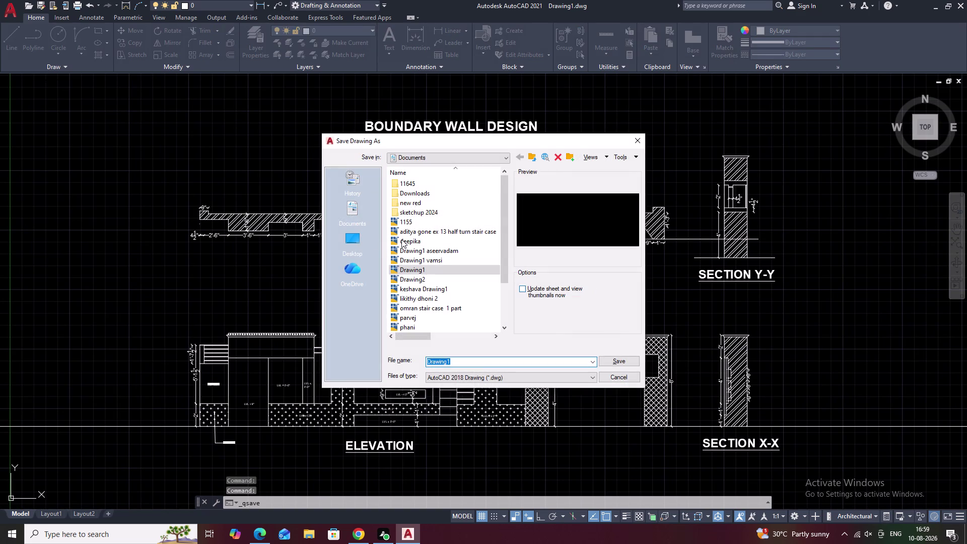
Save the drawing as 'WALL DESIGN' in the 11645 folder, then bring up Plot.
double_click(413, 182)
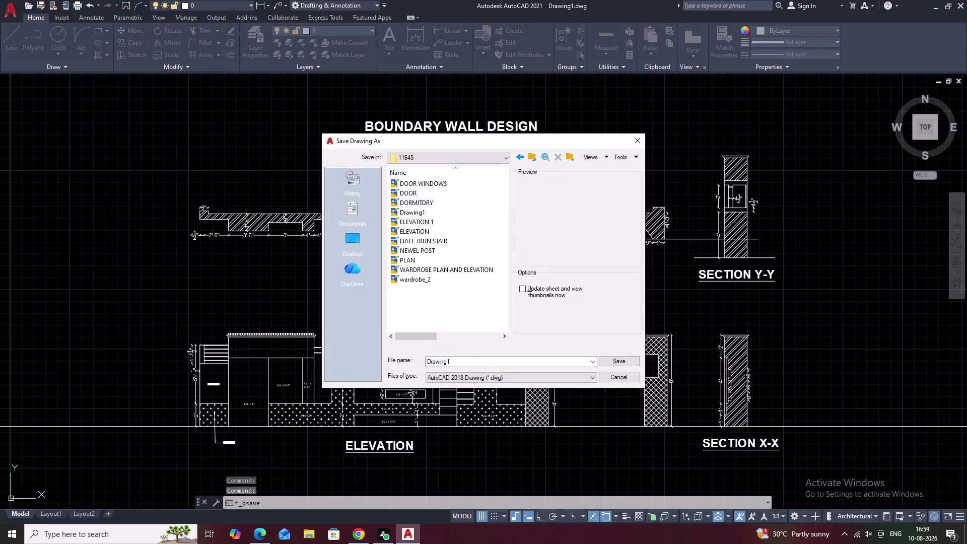
click(454, 364)
key(BackSpace)
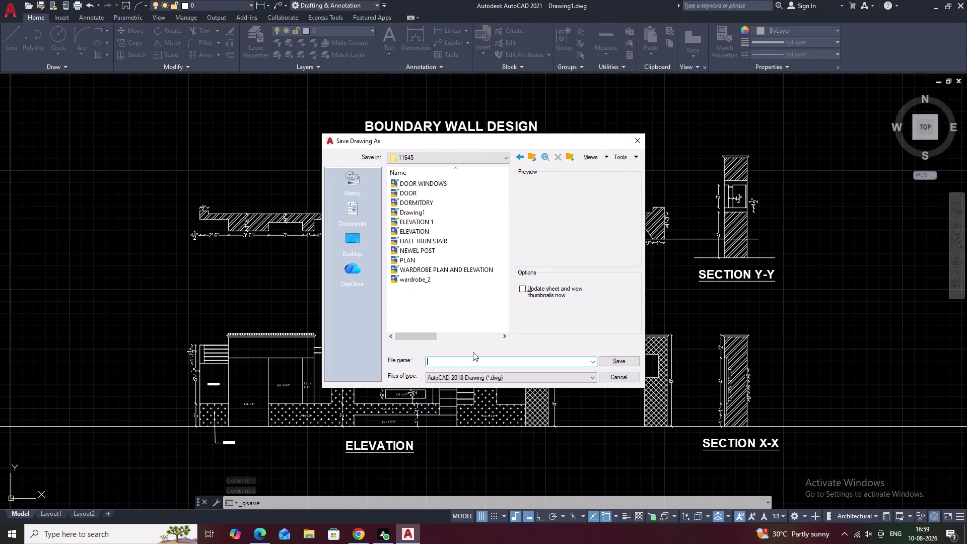
text(WA)
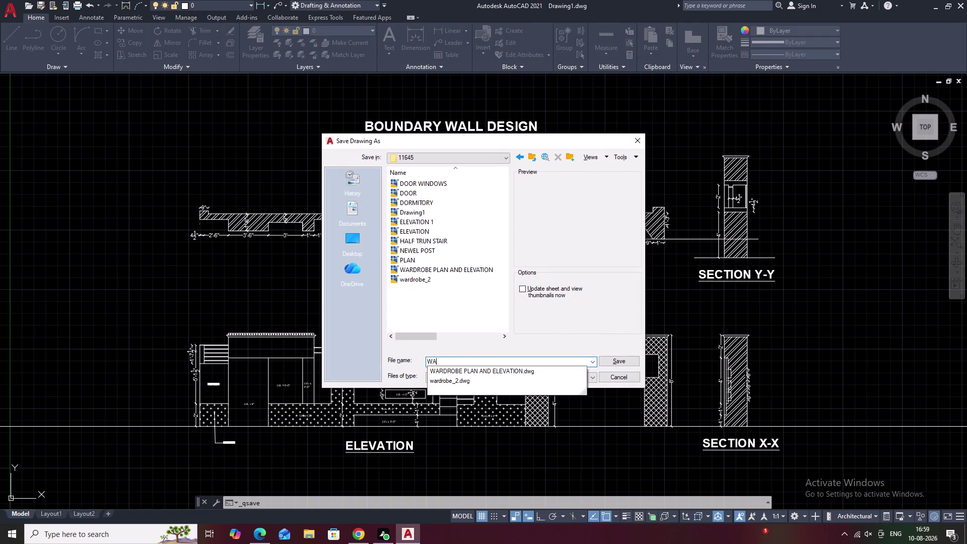
text(LL)
key(space)
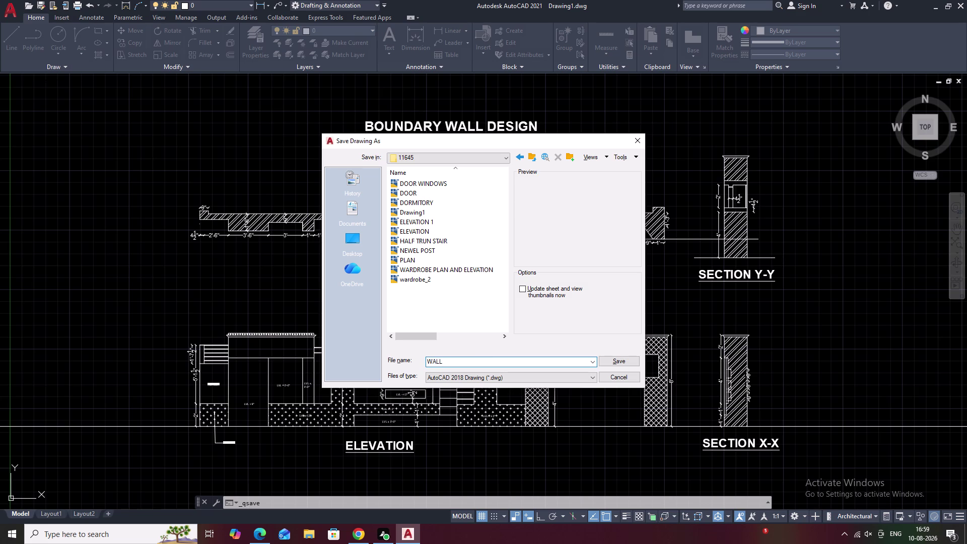
text(DES)
key(i)
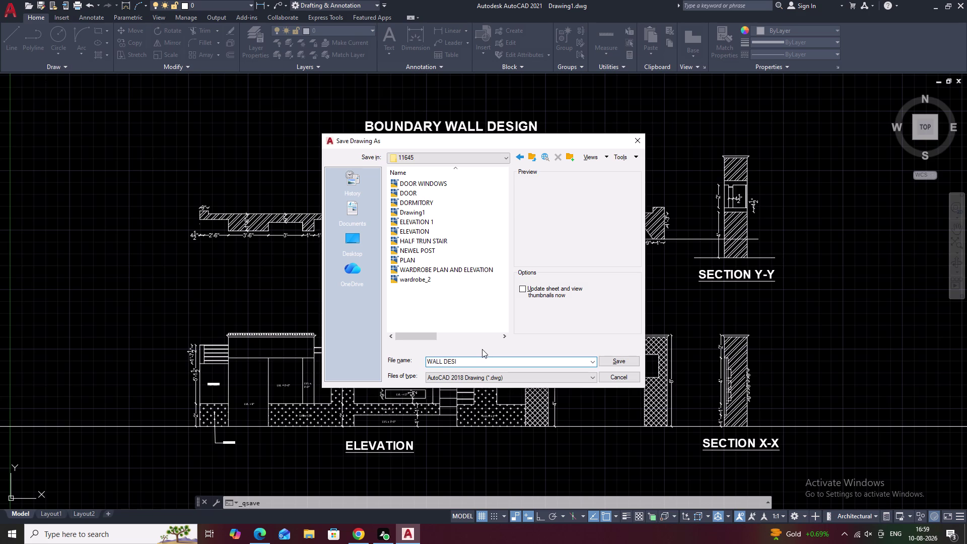
text(GN)
click(624, 361)
key(ctrl+p)
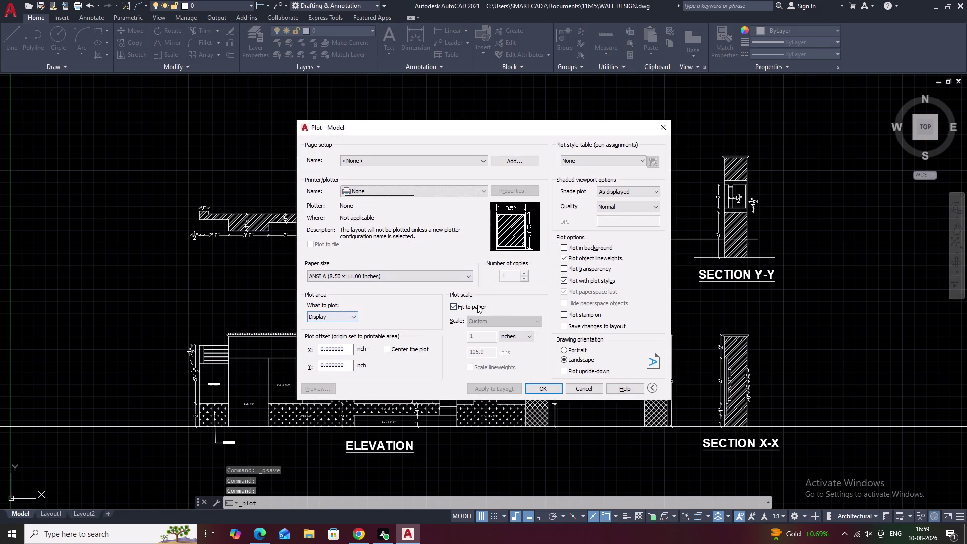
Plot to DWG To PDF.pc3 using a window framing all the views.
click(431, 189)
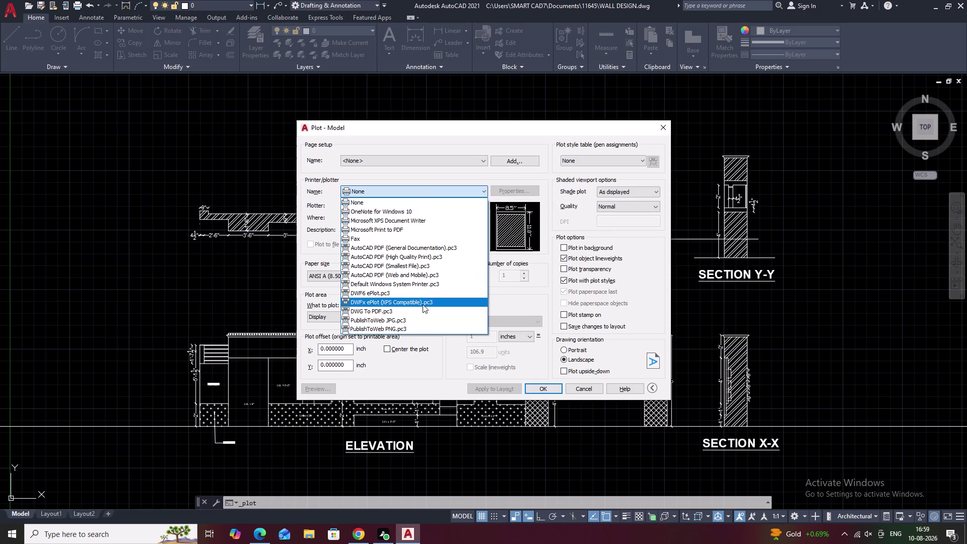
click(391, 309)
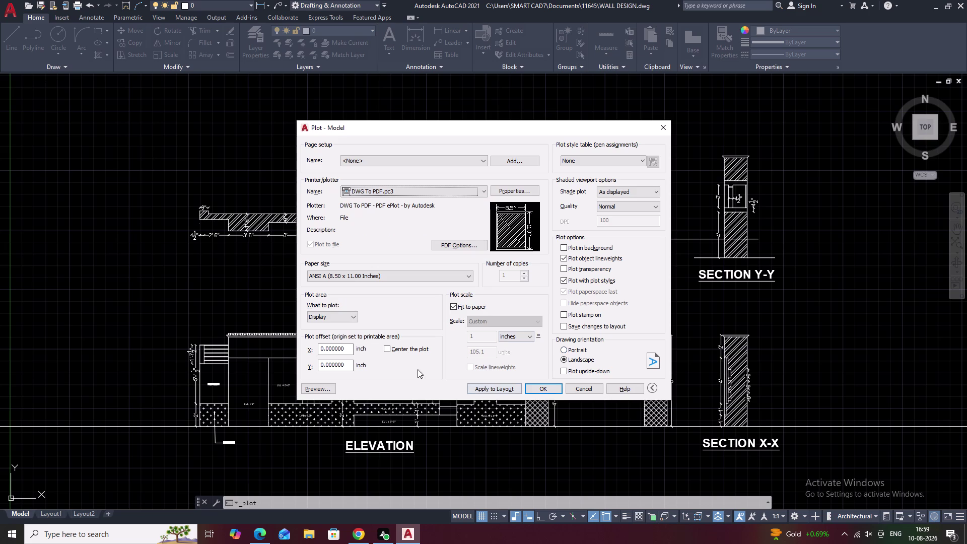
click(346, 315)
click(350, 344)
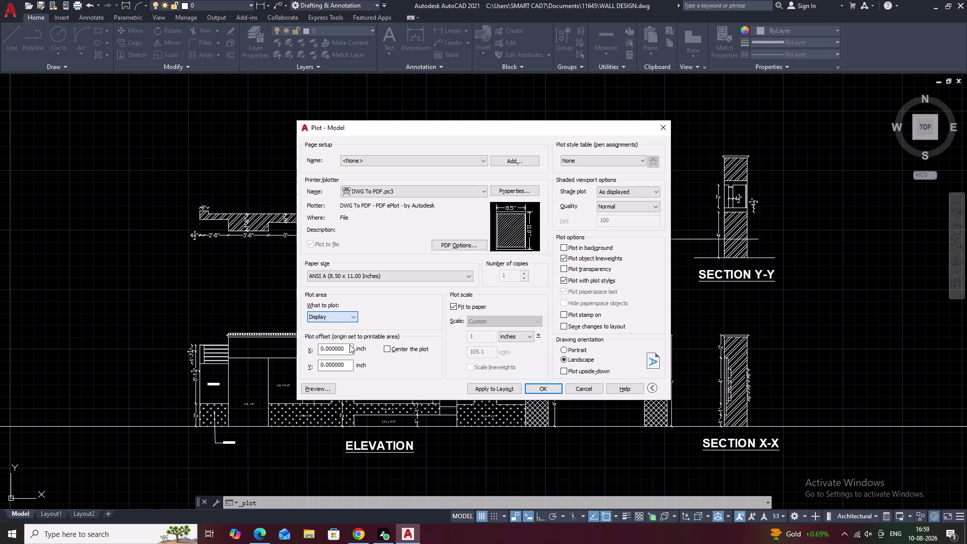
click(126, 95)
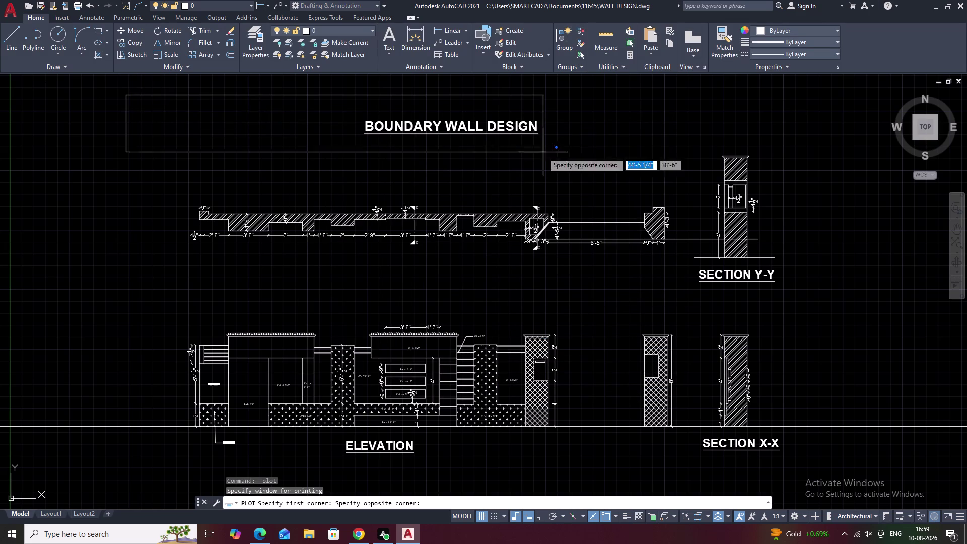
click(867, 482)
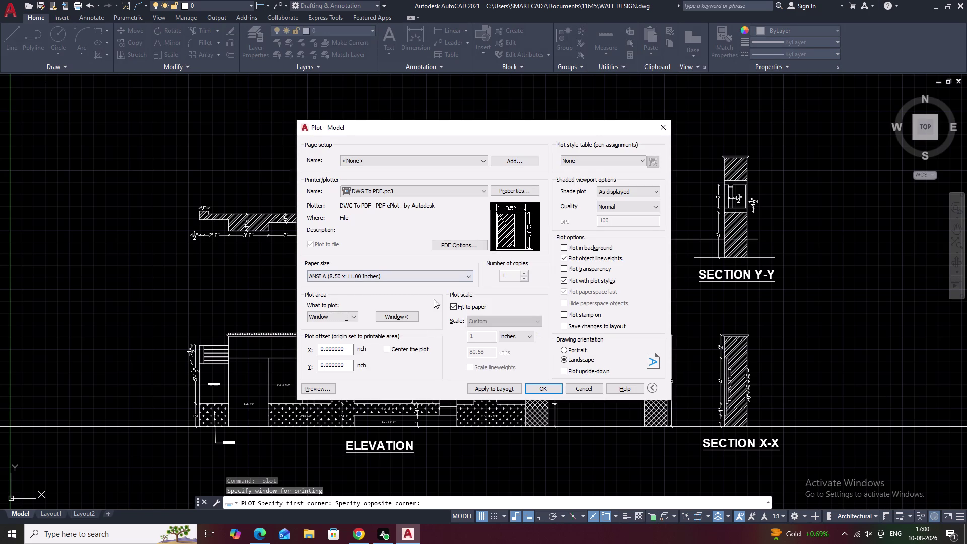
Centre the plot in portrait and save WALL DESIGN-Model.pdf in the 11645 folder.
click(385, 348)
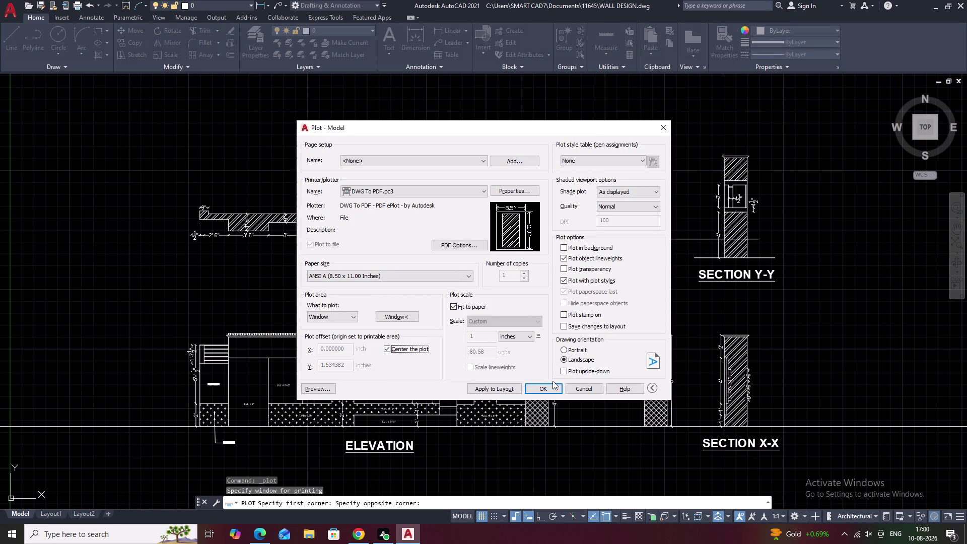
click(565, 350)
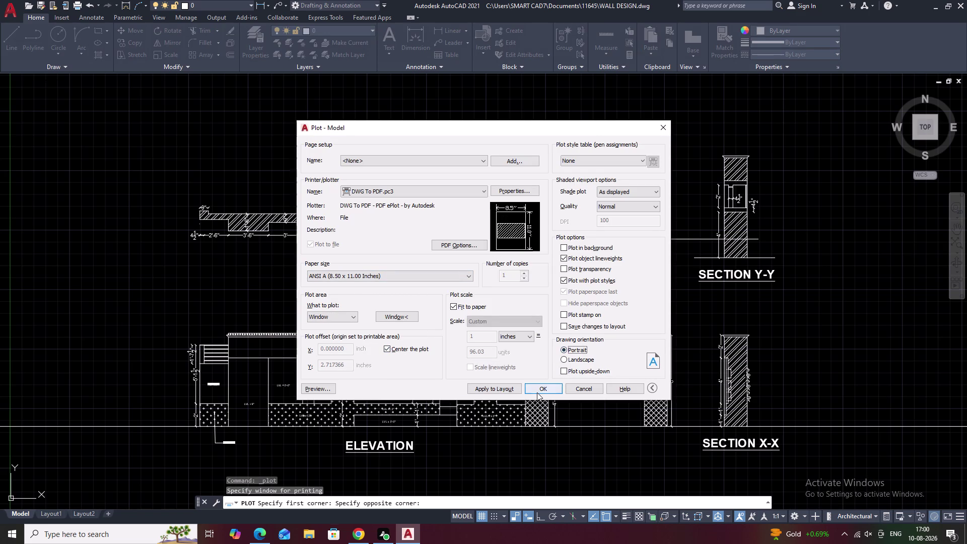
click(542, 388)
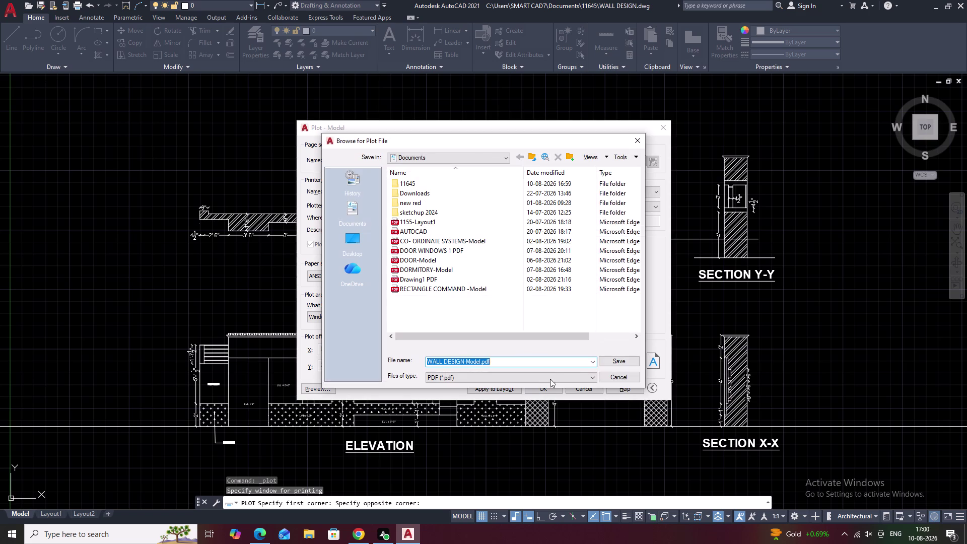
double_click(421, 185)
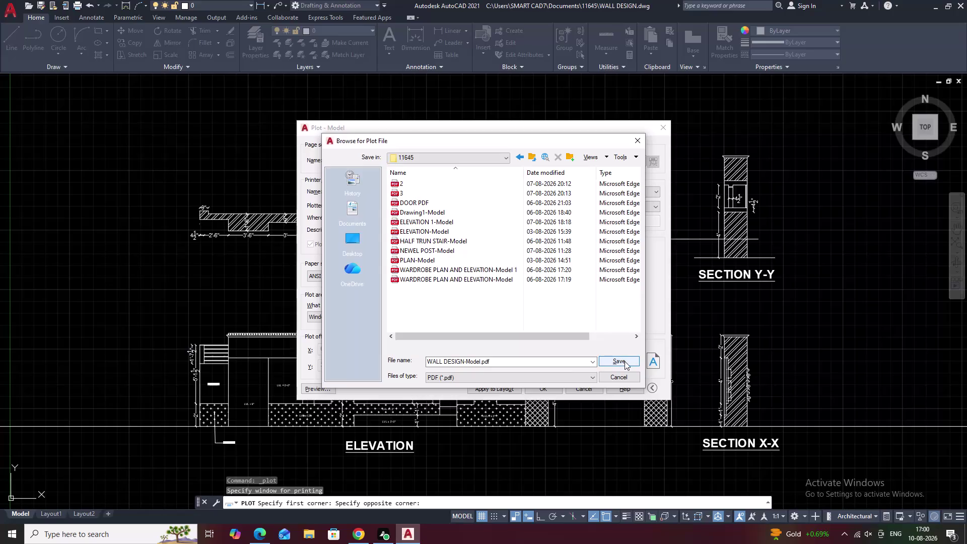
click(625, 362)
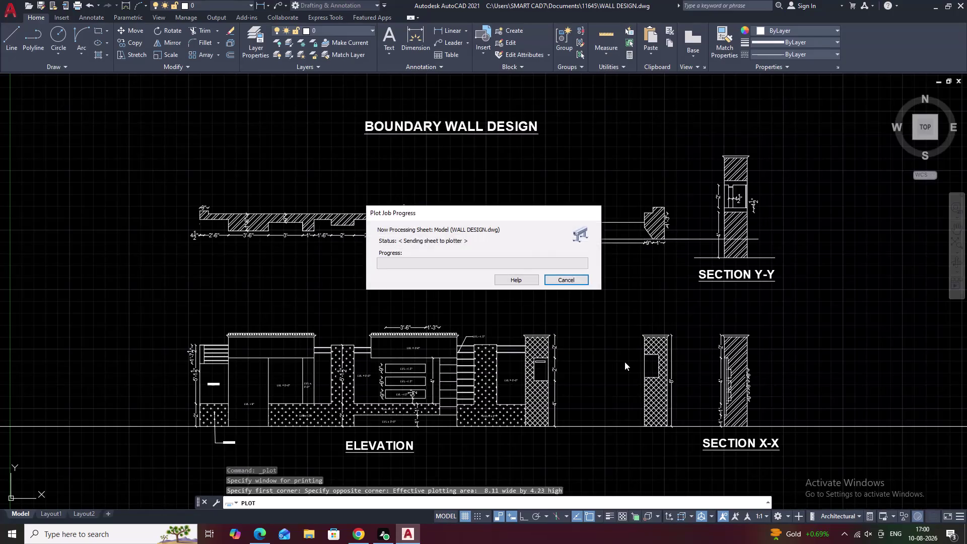